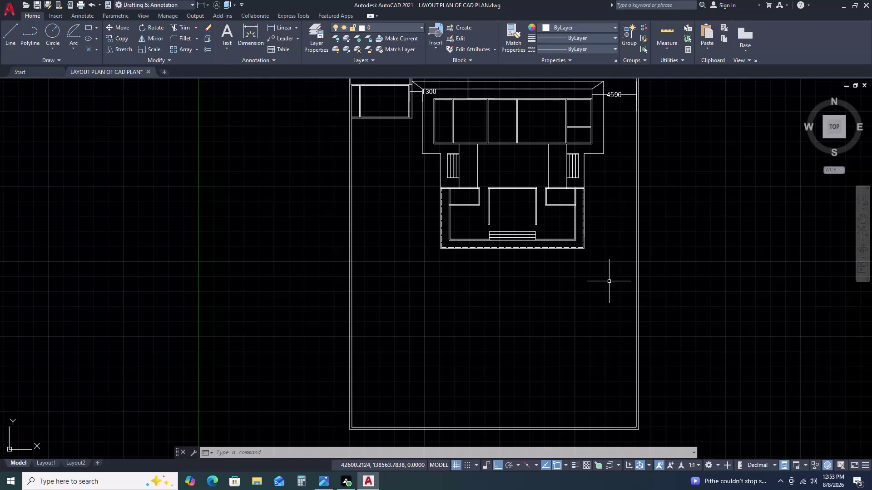
Pan to the front steps, then cancel a first selection of the step and wall lines.
scroll(up, 3)
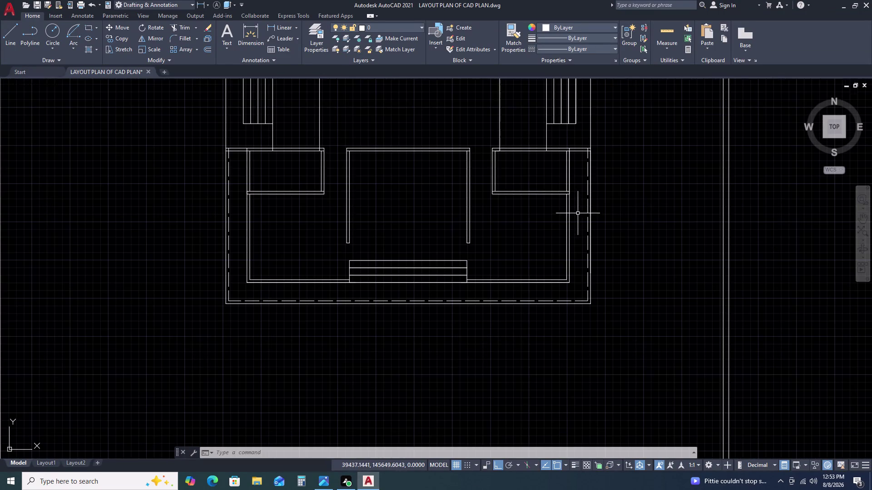
scroll(down, 3)
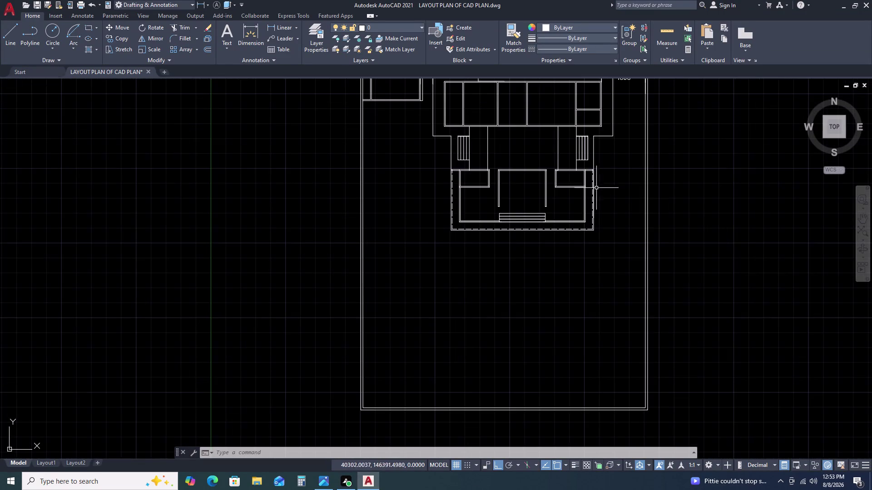
middle_click(621, 198)
middle_drag(622, 199, 596, 249)
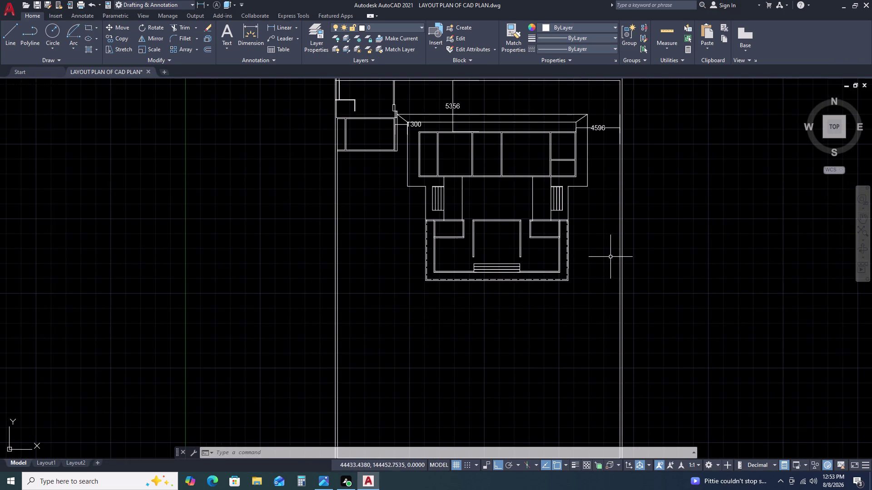
scroll(up, 3)
scroll(down, 3)
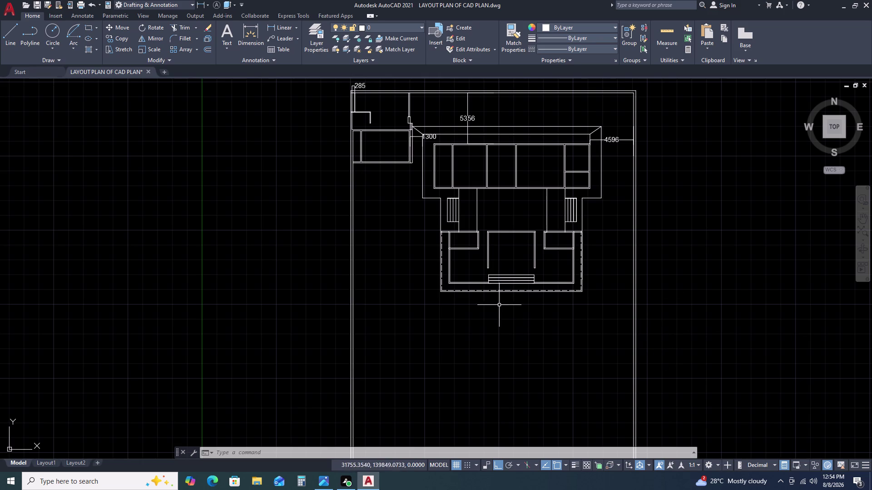
scroll(up, 3)
middle_drag(560, 243, 505, 254)
scroll(up, 3)
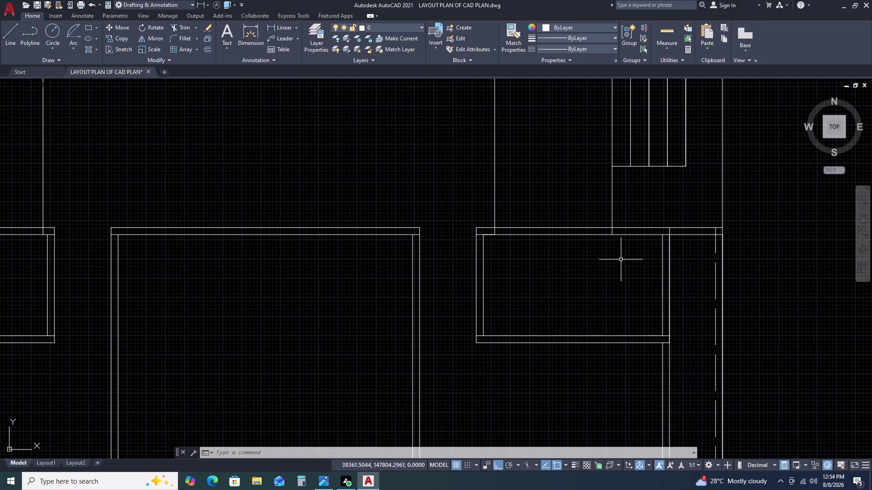
scroll(down, 3)
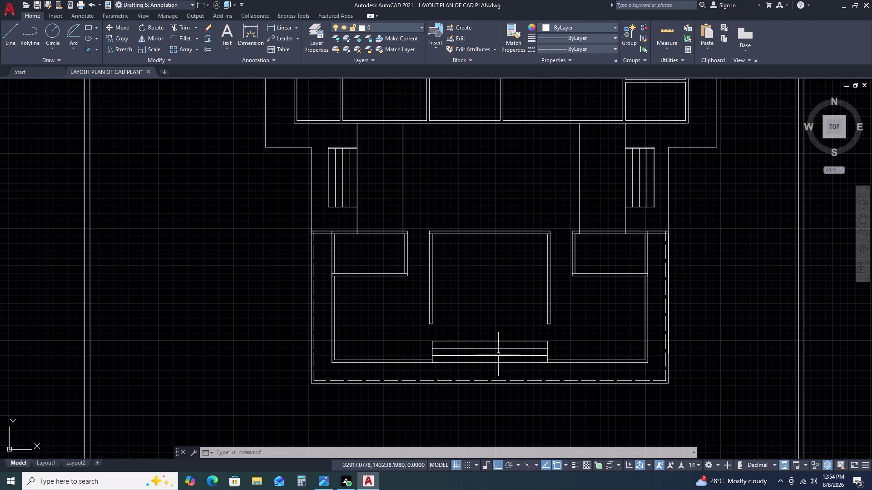
scroll(up, 3)
click(519, 323)
click(504, 368)
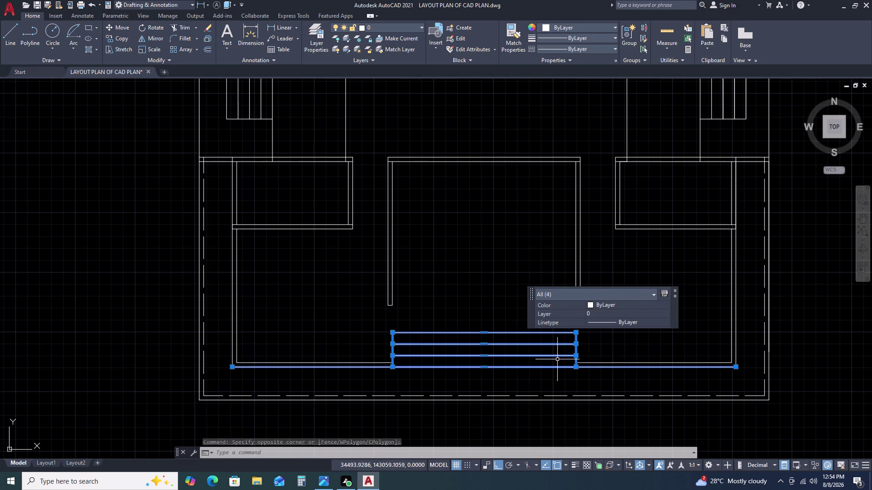
key(Escape)
Copy the two lower step outlines 600 units upward from their corner as extra treads.
click(564, 328)
click(540, 354)
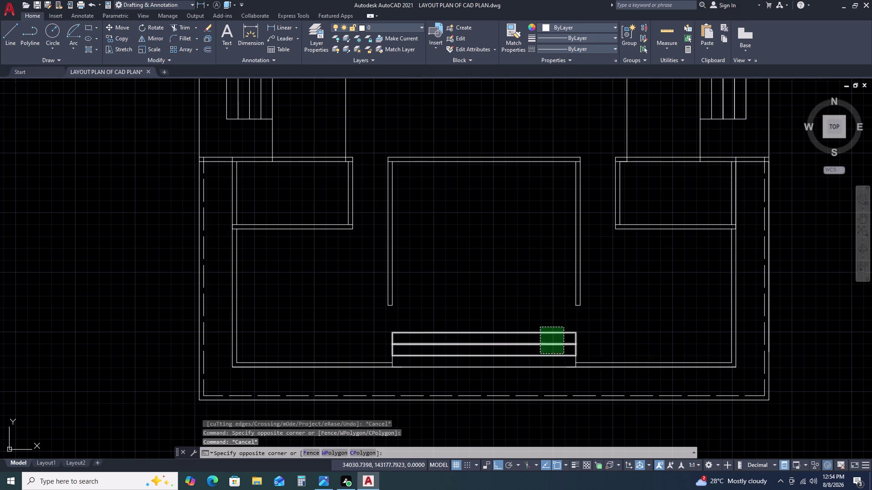
key(c)
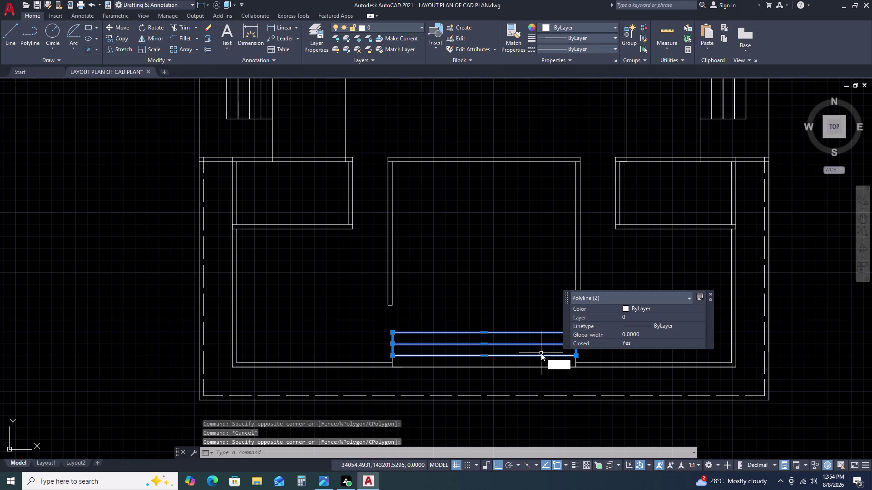
key(o)
key(space)
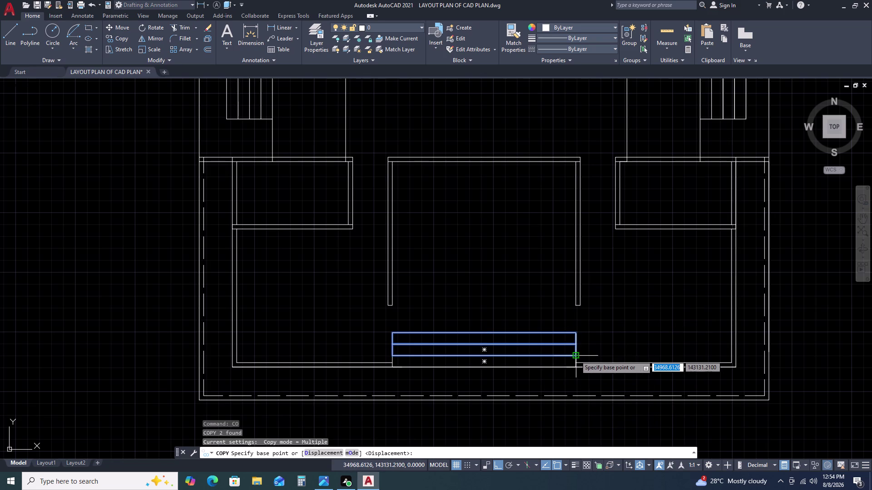
click(575, 356)
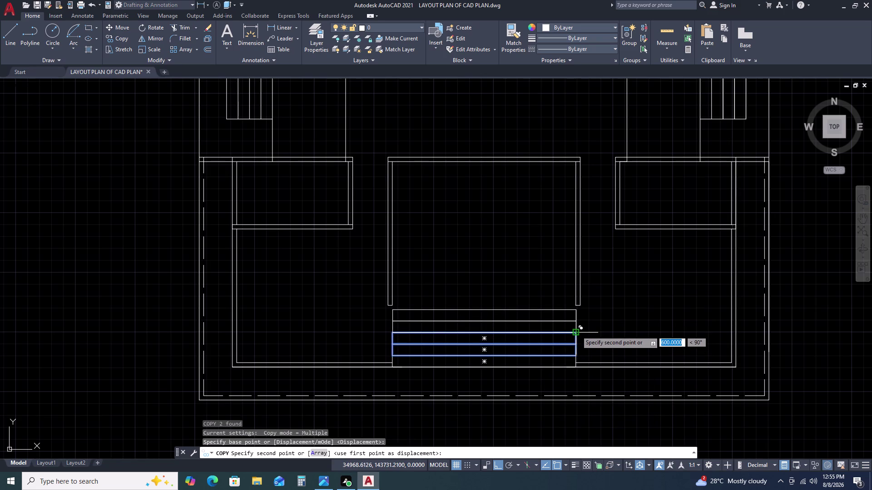
click(576, 331)
key(Escape)
key(Escape)
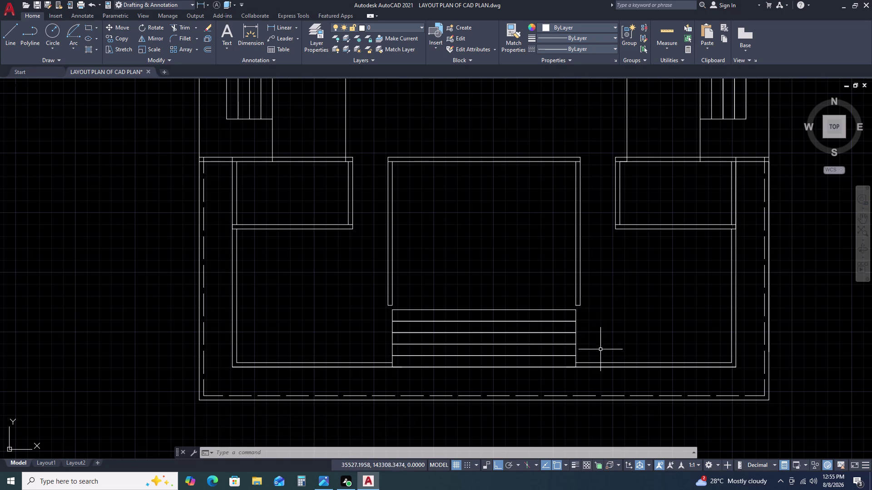
scroll(up, 3)
middle_drag(581, 338, 580, 308)
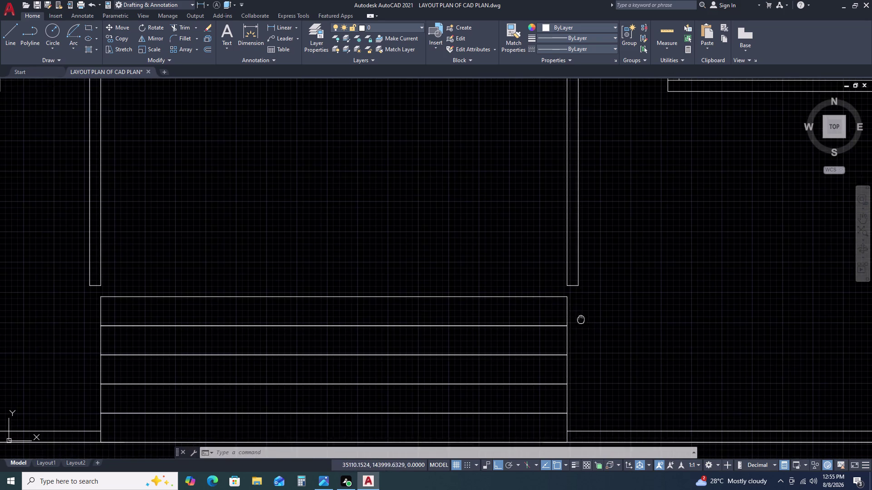
scroll(down, 3)
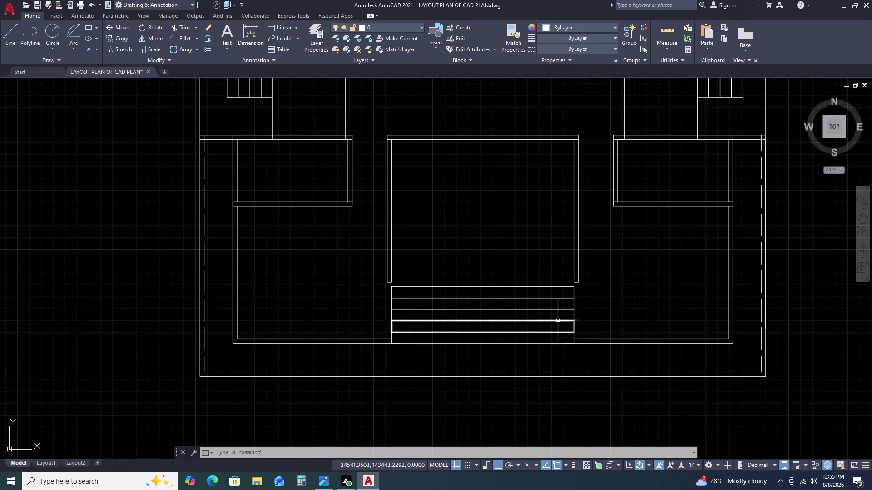
scroll(down, 3)
middle_drag(642, 303, 633, 309)
scroll(down, 3)
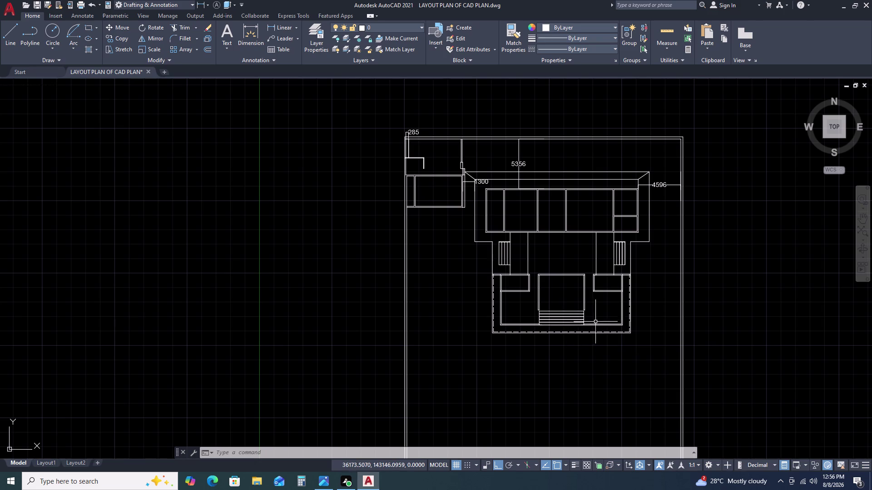
Pan and zoom from the whole plot onto the house.
scroll(down, 3)
middle_drag(626, 329, 595, 322)
middle_drag(593, 321, 587, 316)
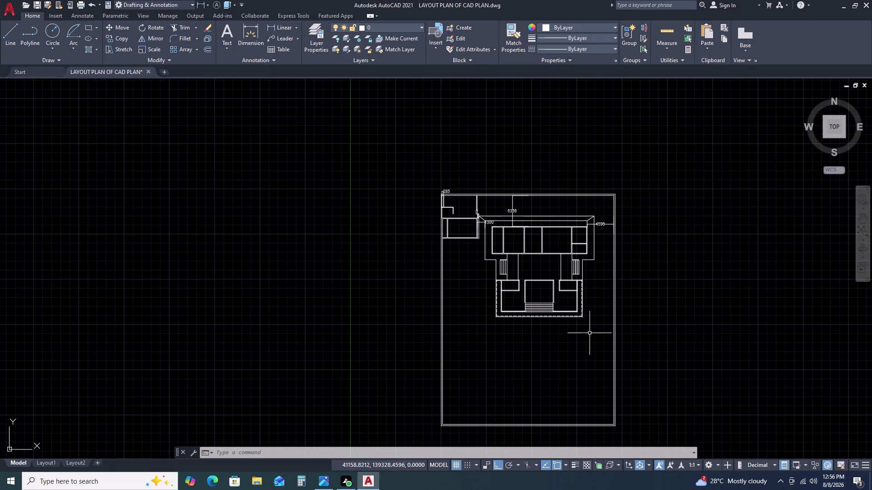
middle_drag(589, 333, 571, 314)
scroll(up, 3)
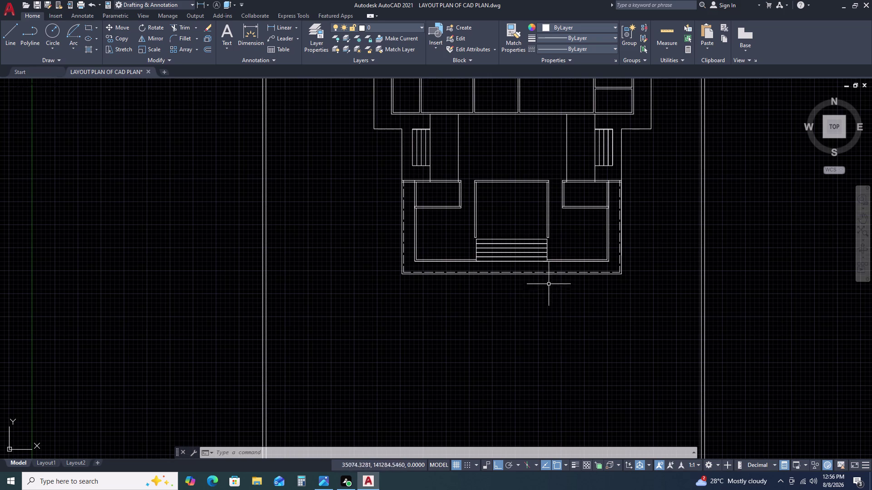
scroll(up, 3)
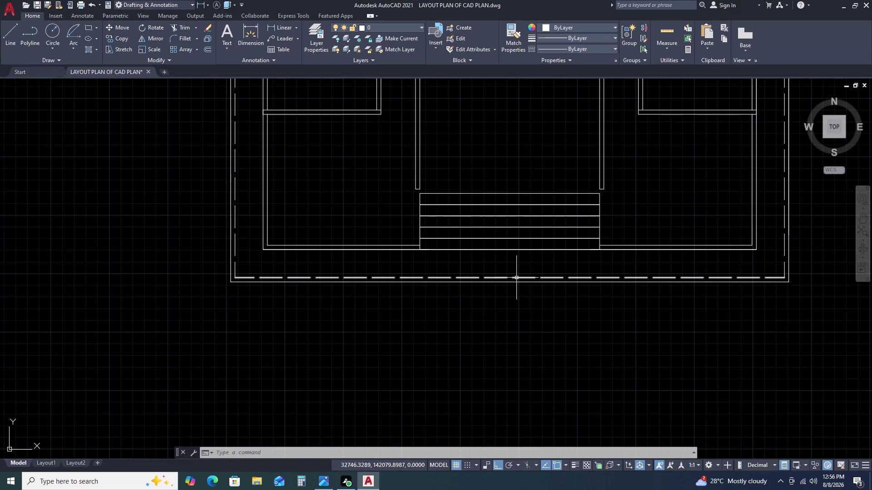
scroll(down, 3)
middle_drag(307, 302, 318, 295)
middle_drag(320, 293, 328, 284)
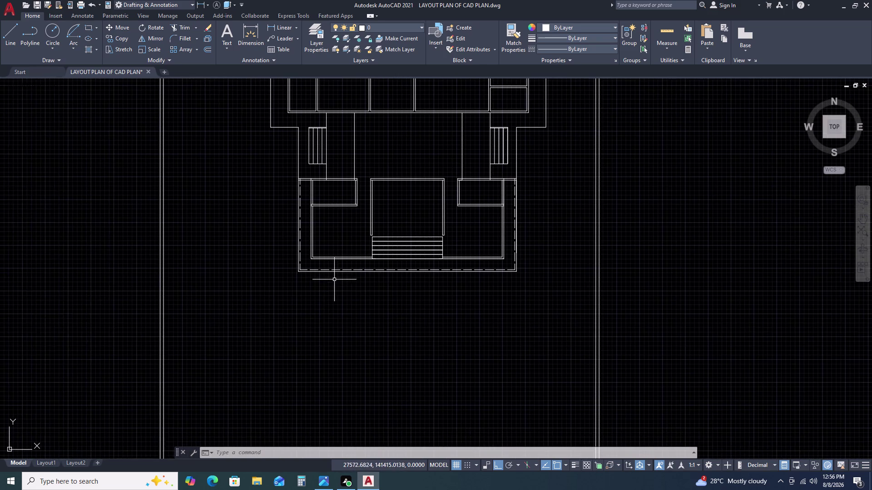
scroll(down, 3)
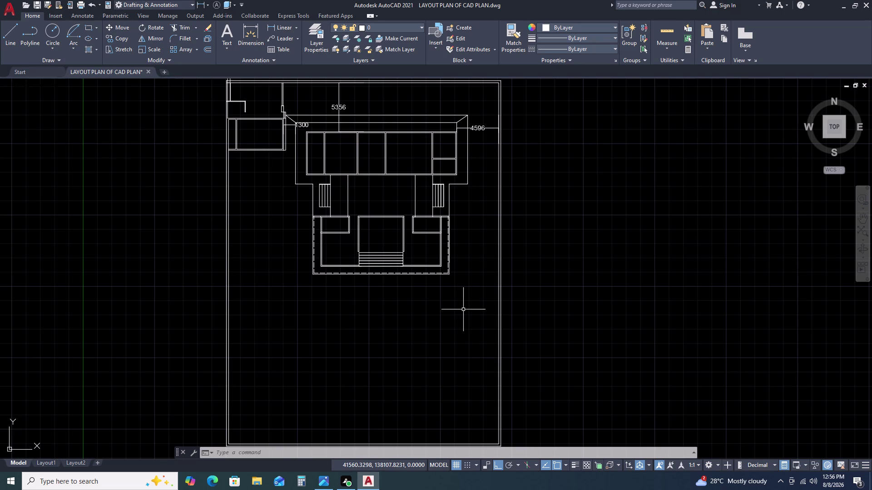
scroll(down, 3)
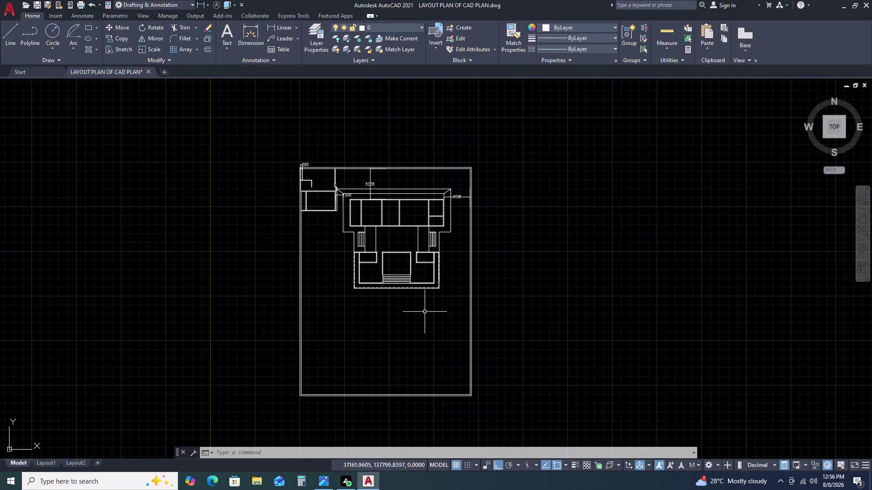
scroll(up, 3)
scroll(up, 3)
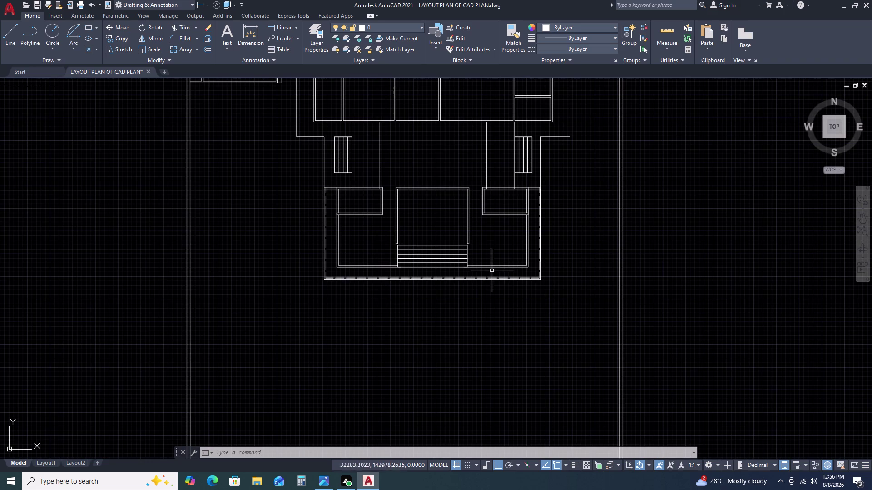
scroll(up, 3)
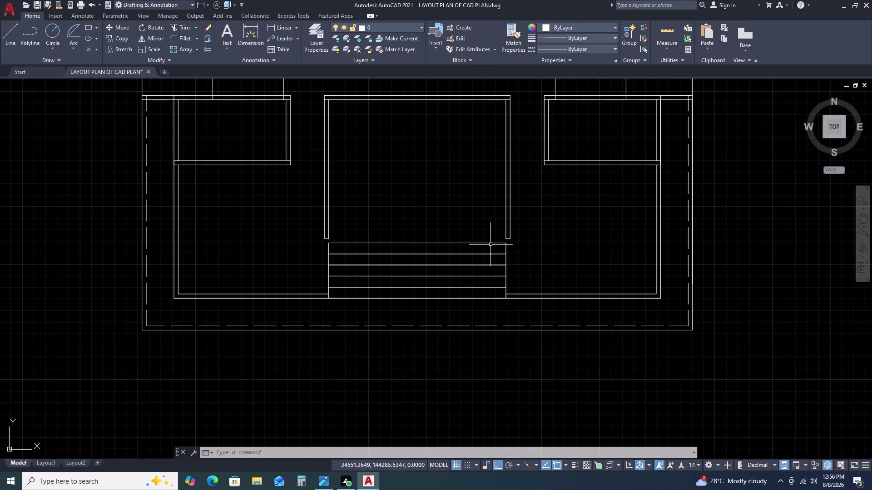
scroll(up, 3)
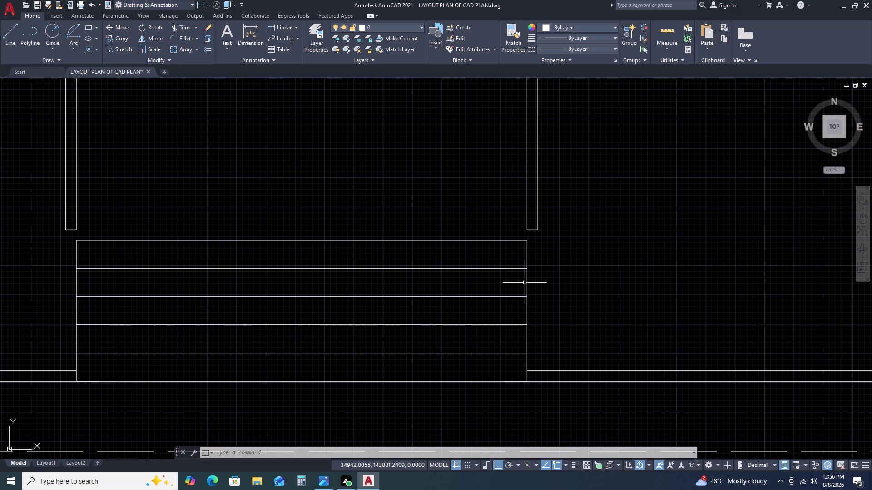
Centre the view on the steps and front wall and start the Line command (L).
scroll(down, 3)
middle_drag(518, 309, 530, 264)
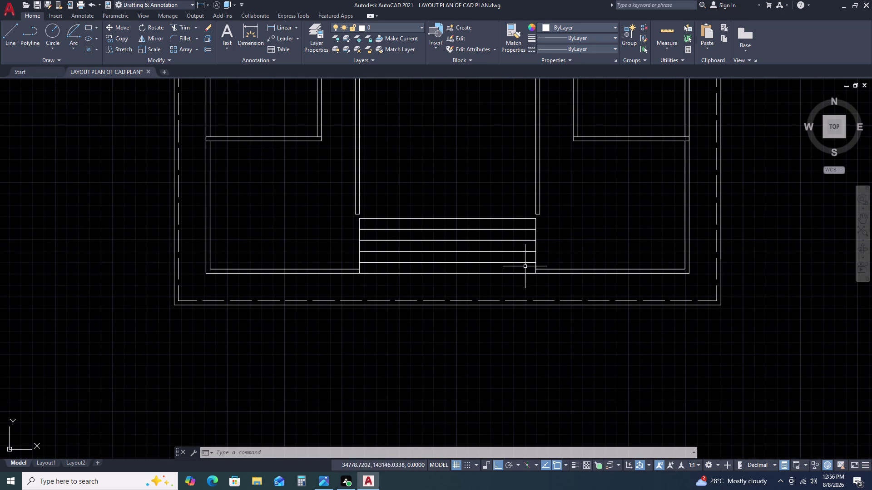
scroll(down, 3)
middle_drag(530, 307, 548, 260)
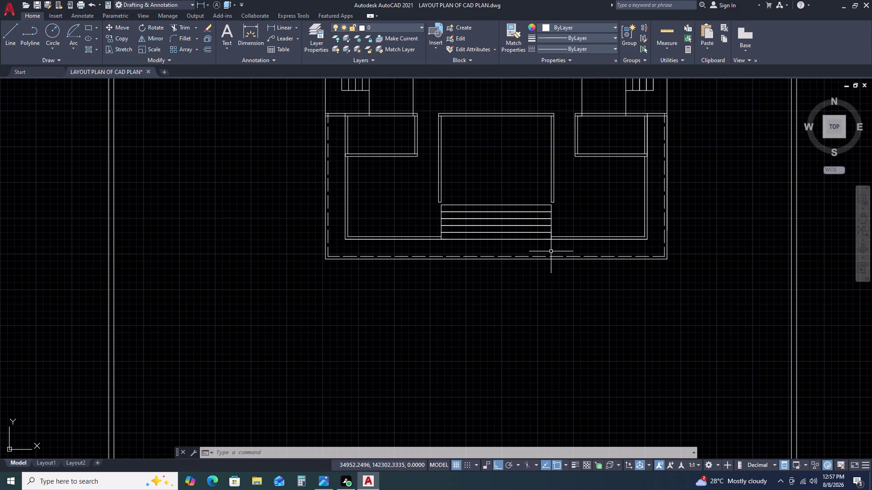
text(L)
key(space)
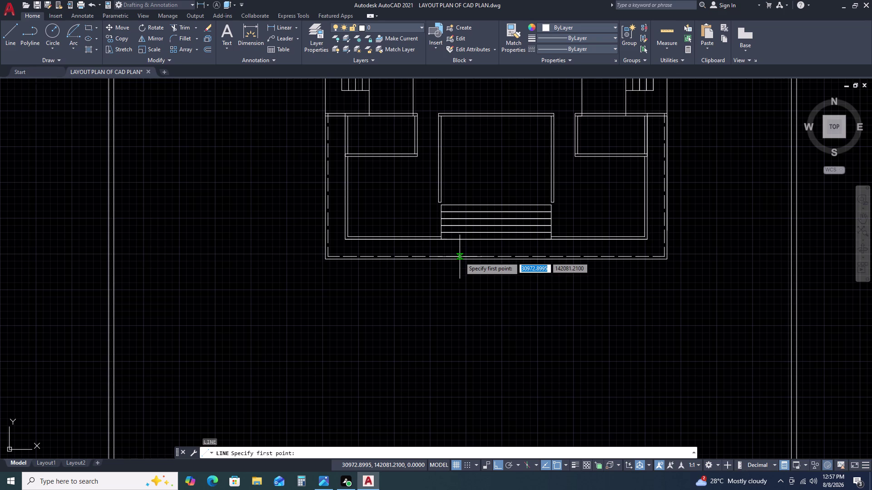
Draw a 3500-unit line straight down from the house's front edge.
click(459, 257)
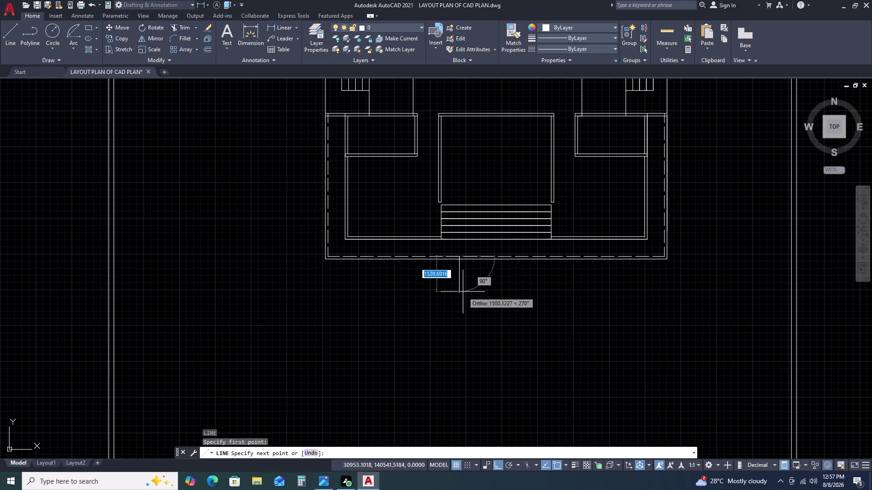
scroll(down, 3)
text(35)
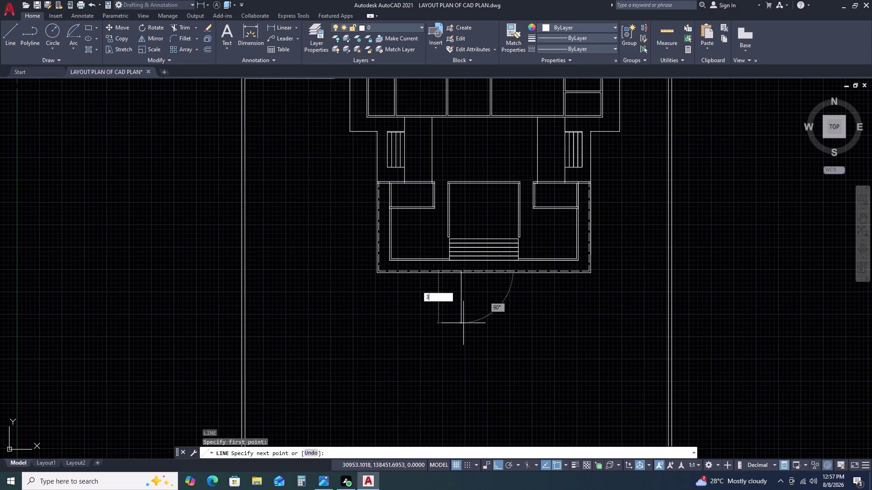
key(0)
key(0)
key(space)
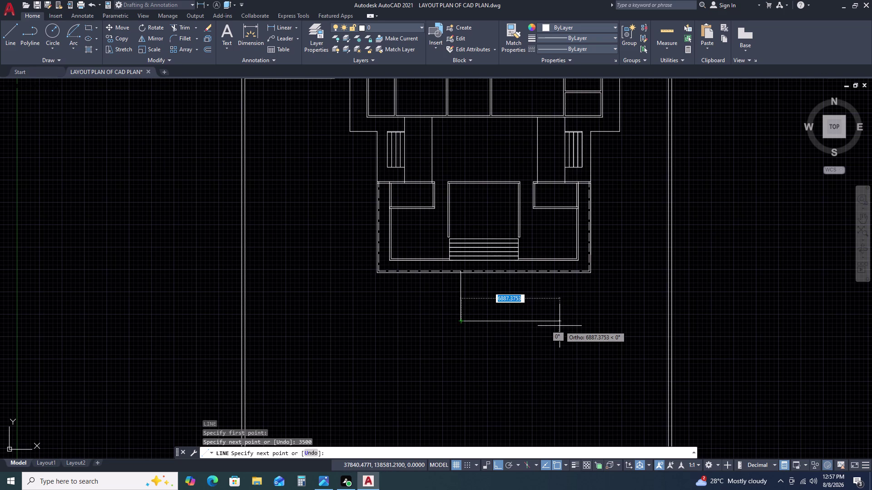
key(Escape)
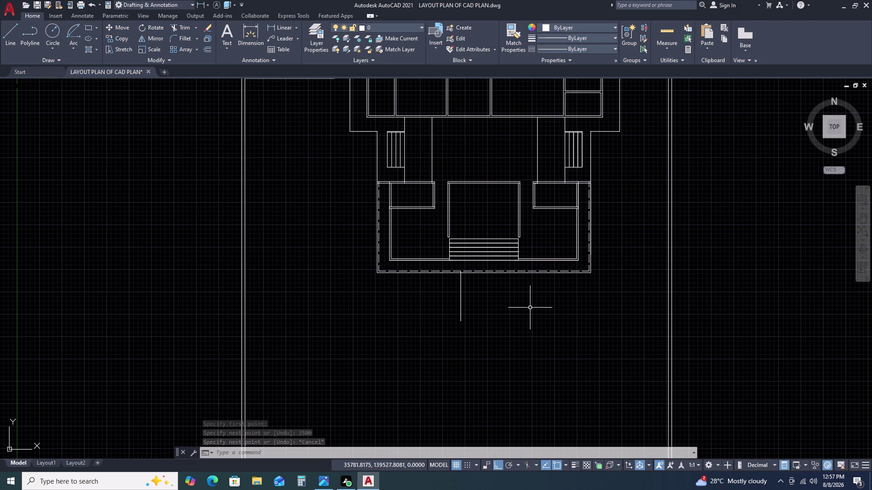
Draw a 5260 by 4470 rectangle below the house using the Dimensions option.
text(REC)
key(space)
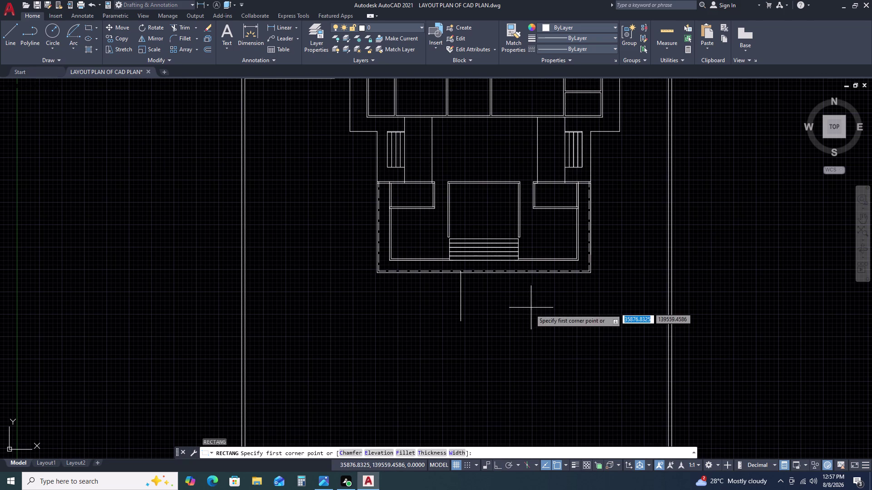
click(511, 304)
key(d)
key(space)
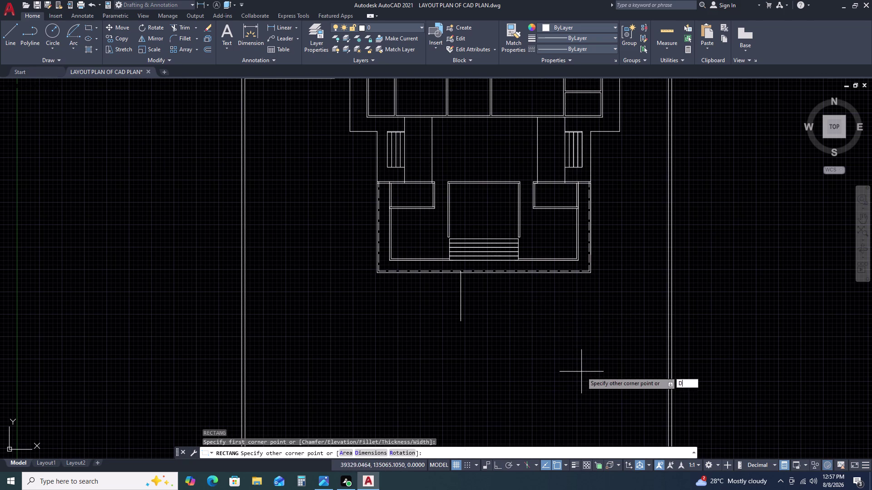
key(5)
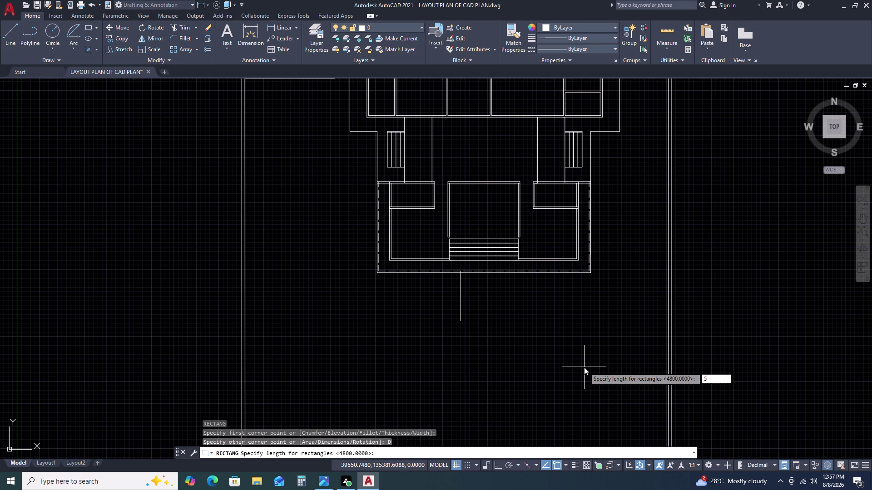
key(2)
key(6)
key(0)
key(space)
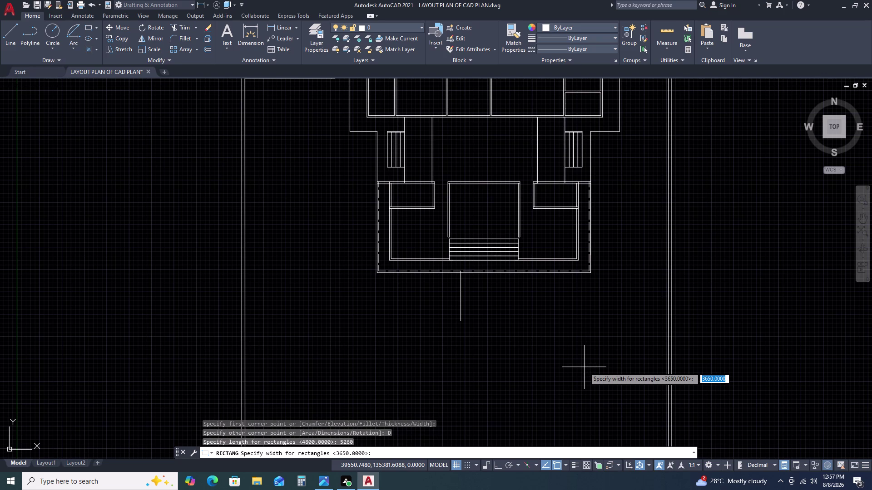
key(4)
key(4)
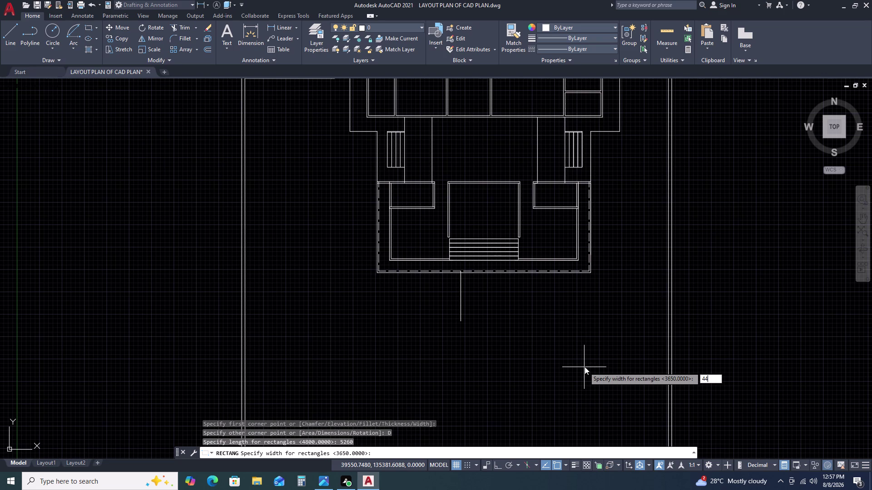
text(70)
key(space)
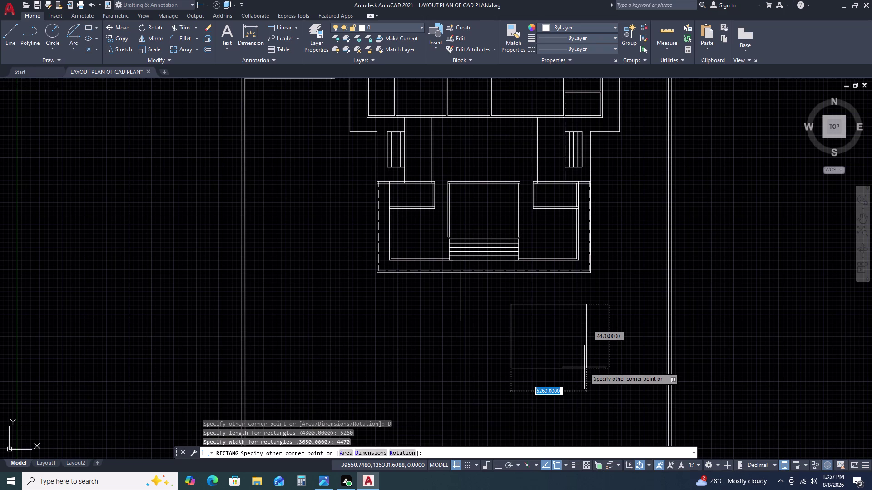
click(584, 367)
Move the new rectangle up against the house front.
click(594, 325)
click(563, 308)
text(M)
key(space)
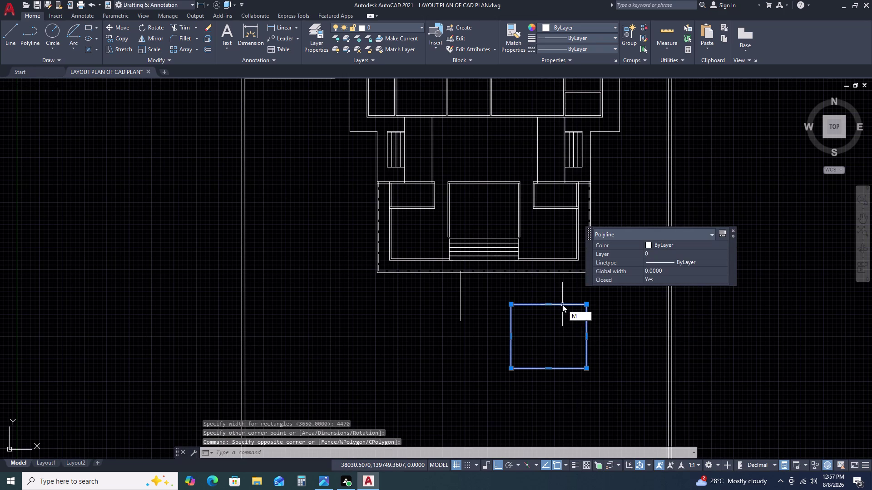
click(511, 368)
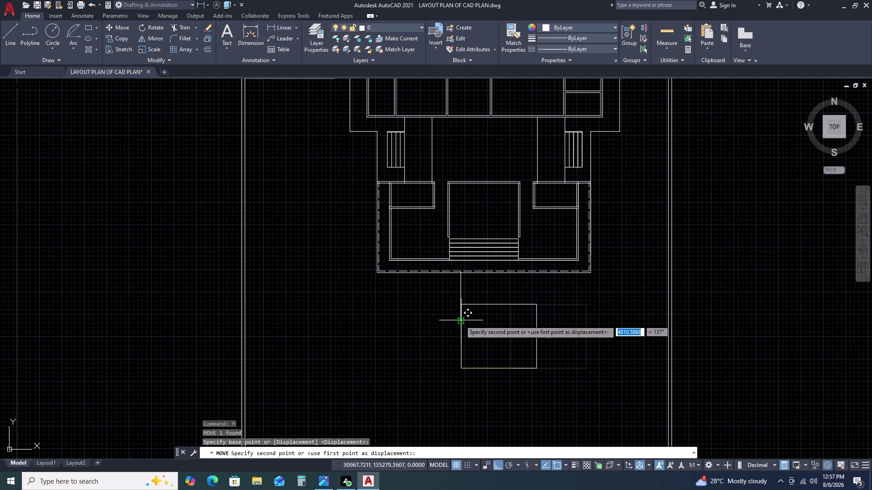
click(459, 321)
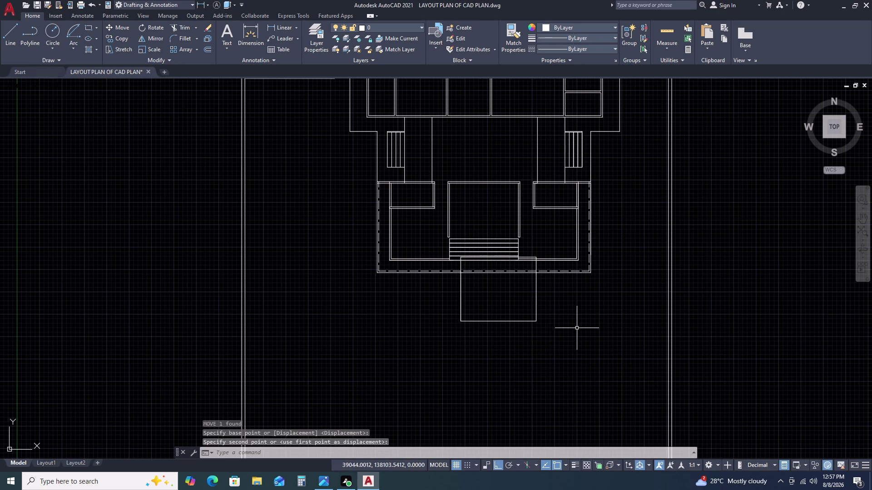
Zoom in on the entrance and clear stray selections around the front rectangle.
middle_drag(577, 329, 622, 328)
scroll(up, 3)
click(594, 309)
click(518, 306)
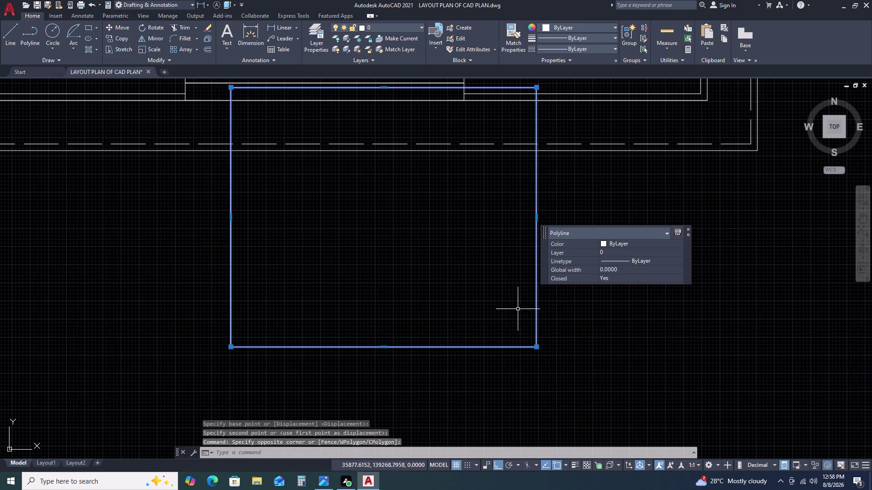
scroll(down, 3)
key(Escape)
scroll(up, 3)
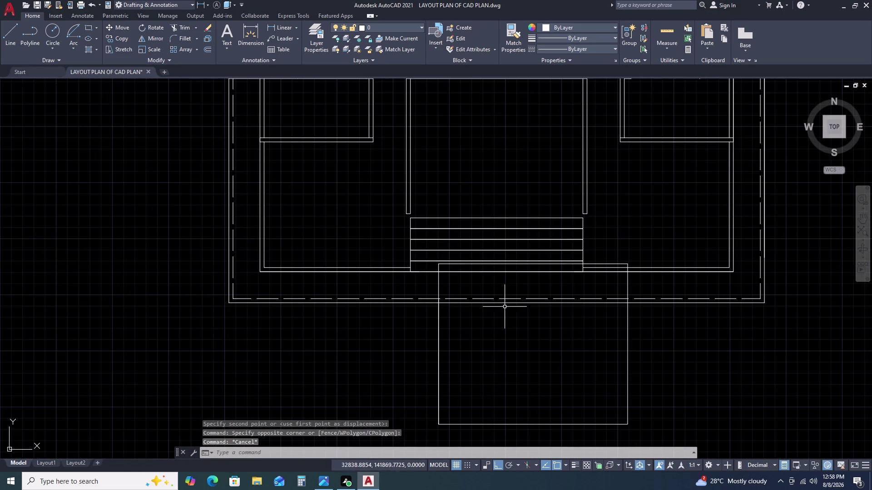
click(440, 346)
key(Escape)
key(Escape)
click(439, 355)
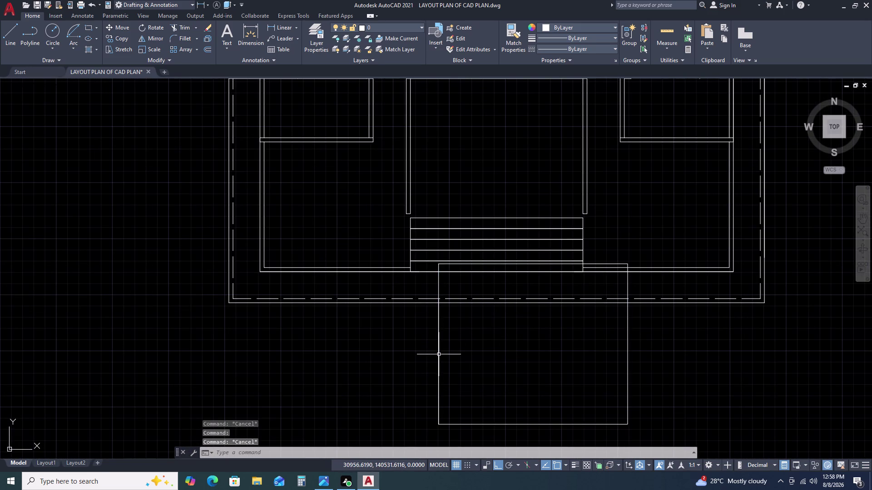
key(Escape)
Select the vertical path line, then clear that selection.
click(435, 321)
drag(435, 321, 437, 325)
click(458, 391)
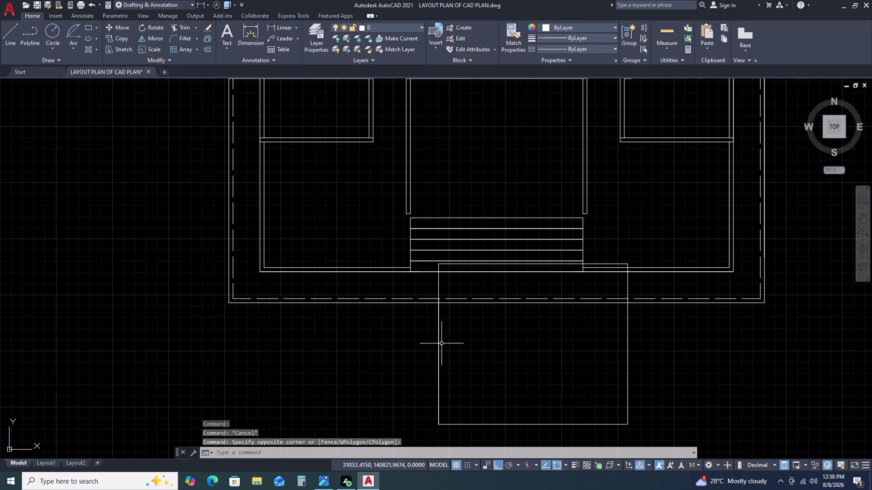
click(425, 288)
click(463, 426)
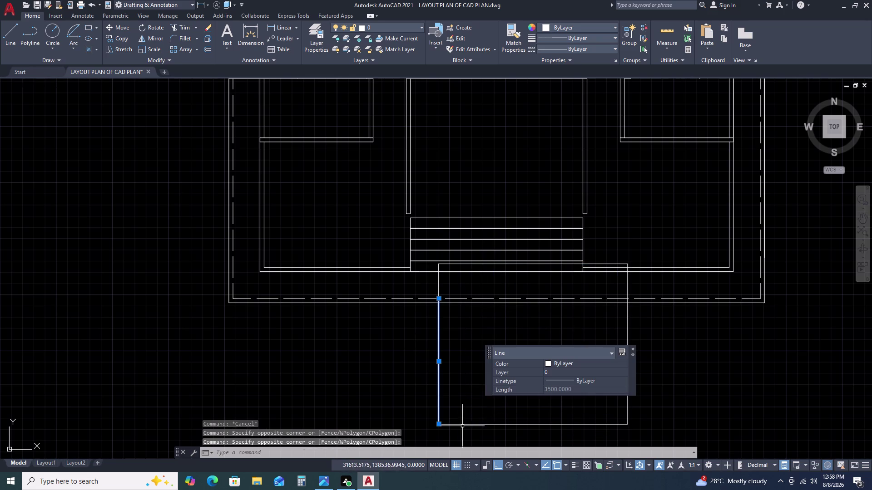
key(Escape)
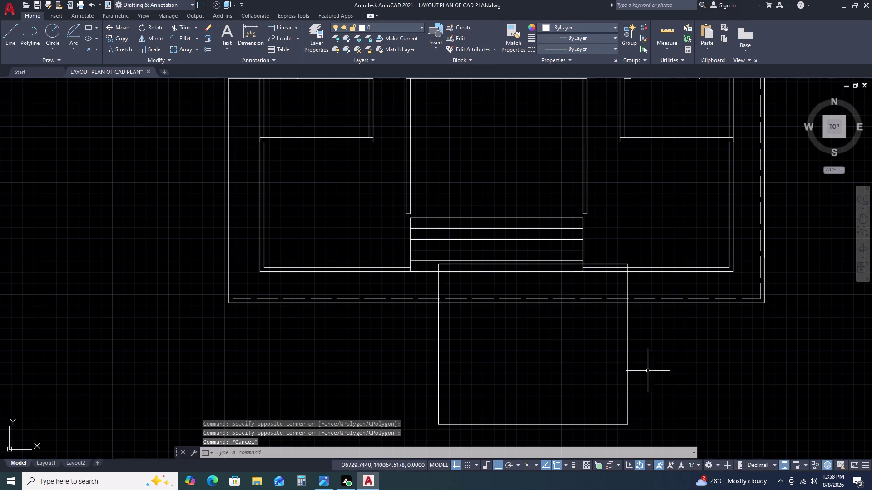
Select the front rectangle and launch Move on it.
click(579, 375)
click(633, 356)
click(633, 353)
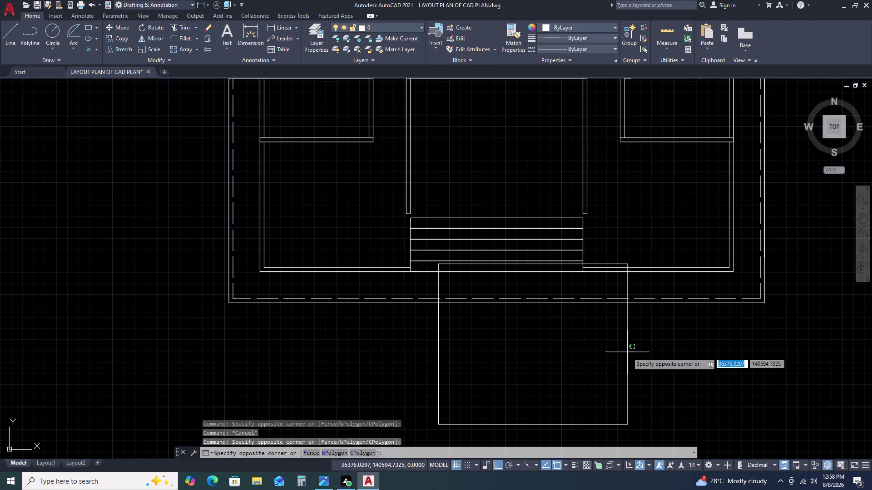
click(596, 359)
key(m)
key(space)
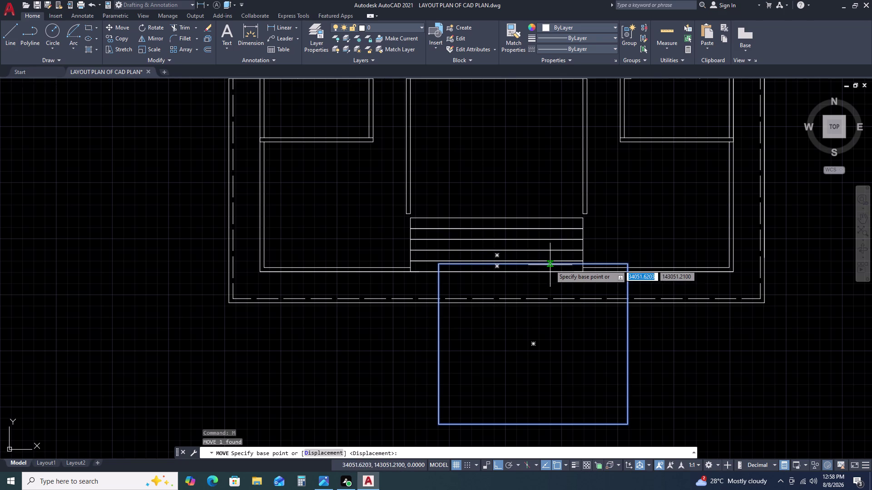
Move the rectangle from its top-edge midpoint to the steps' midpoint.
click(533, 263)
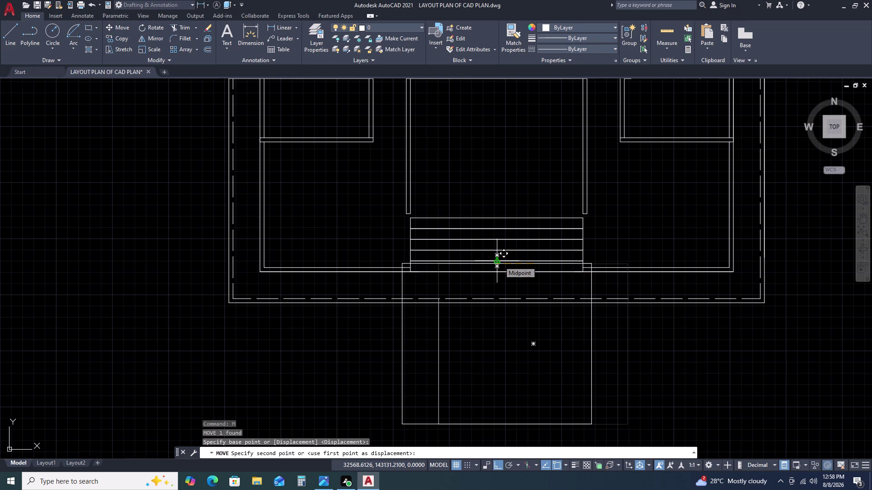
click(499, 261)
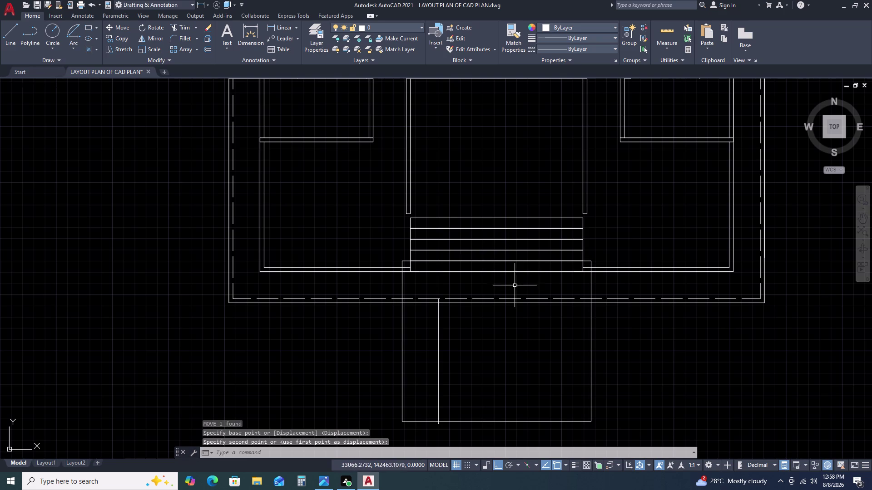
click(591, 285)
middle_drag(615, 352, 608, 300)
middle_drag(607, 284, 608, 264)
Move the rectangle again from the path line's end to a slightly lower point.
key(m)
key(space)
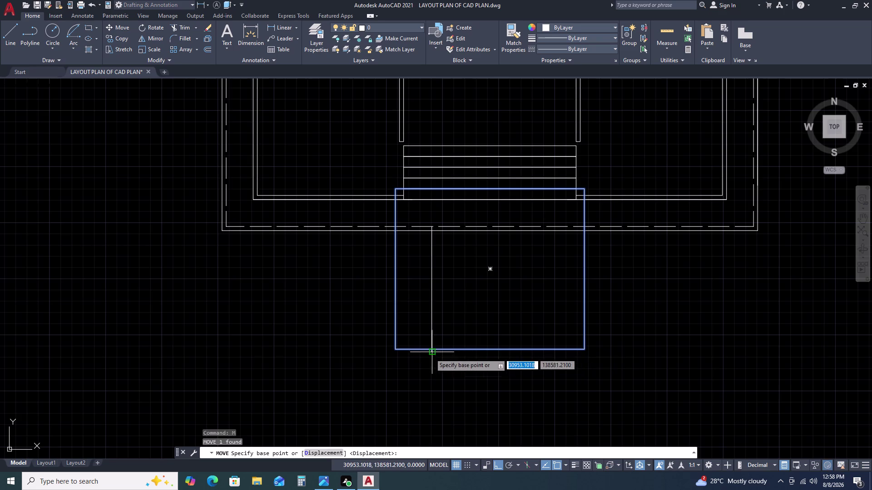
scroll(up, 3)
click(428, 336)
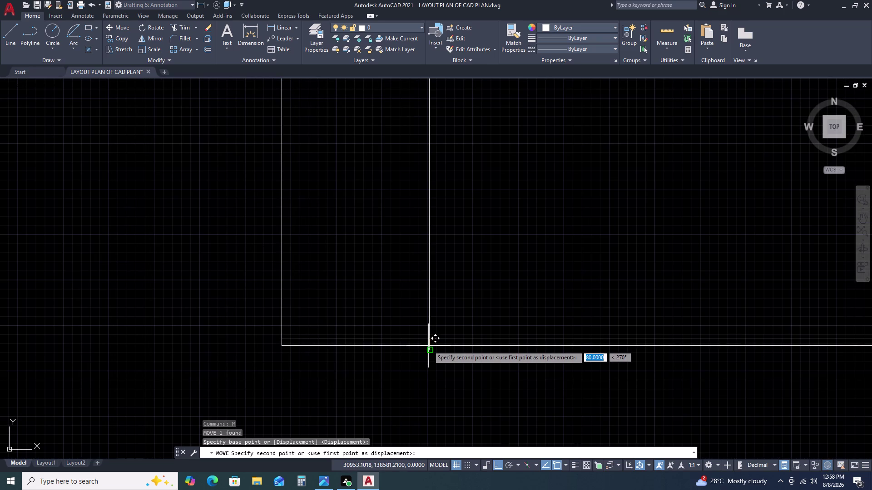
click(429, 350)
scroll(down, 3)
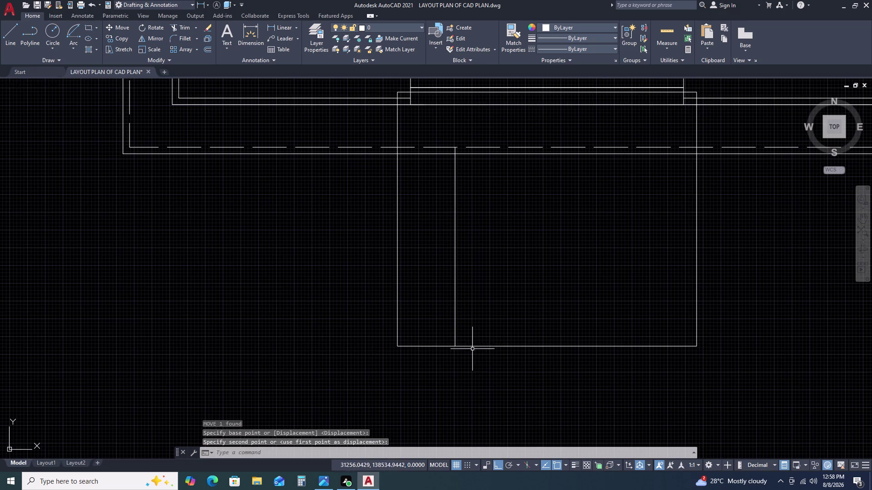
middle_drag(635, 287, 583, 398)
middle_click(578, 411)
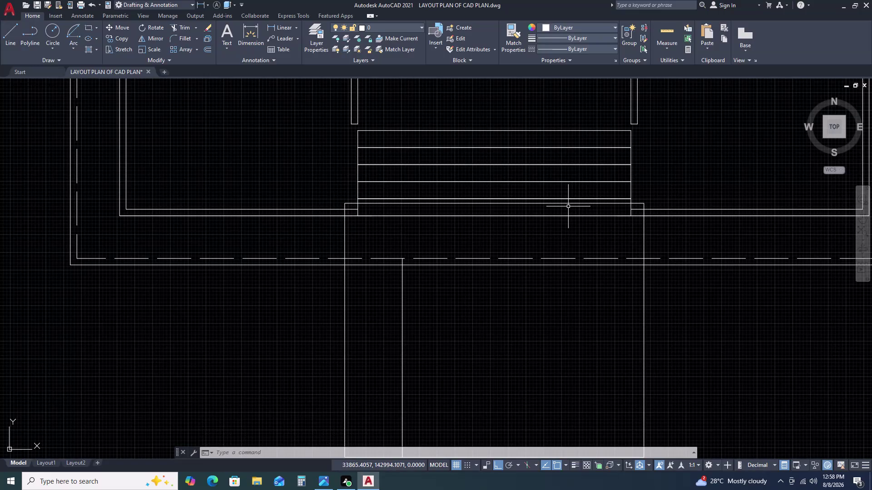
Window-select the five step outlines and move them down over the front rectangle's top edge.
click(336, 129)
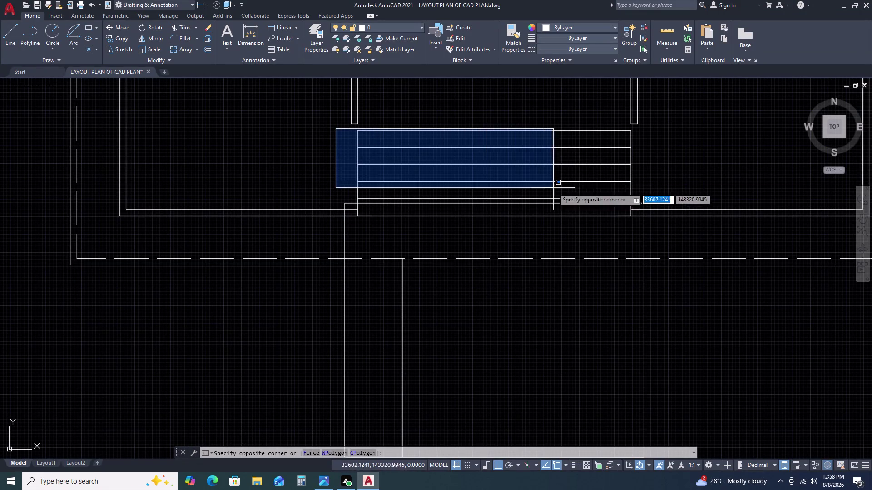
click(657, 227)
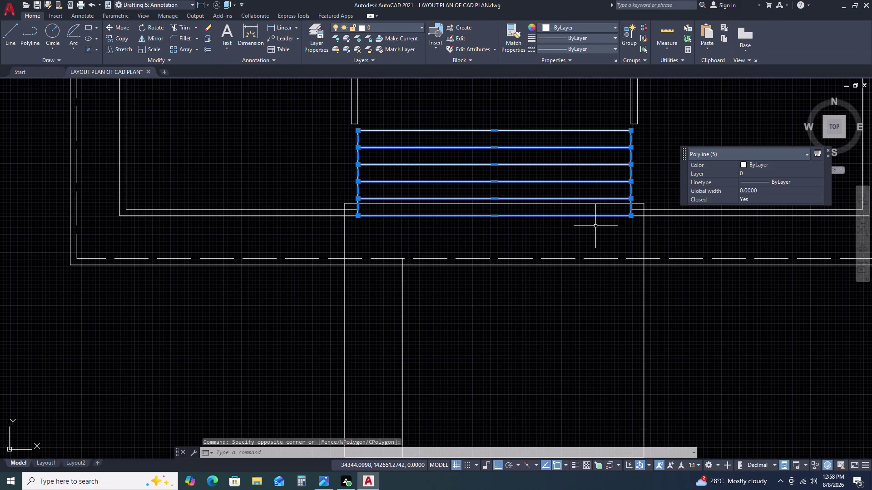
text(M)
key(space)
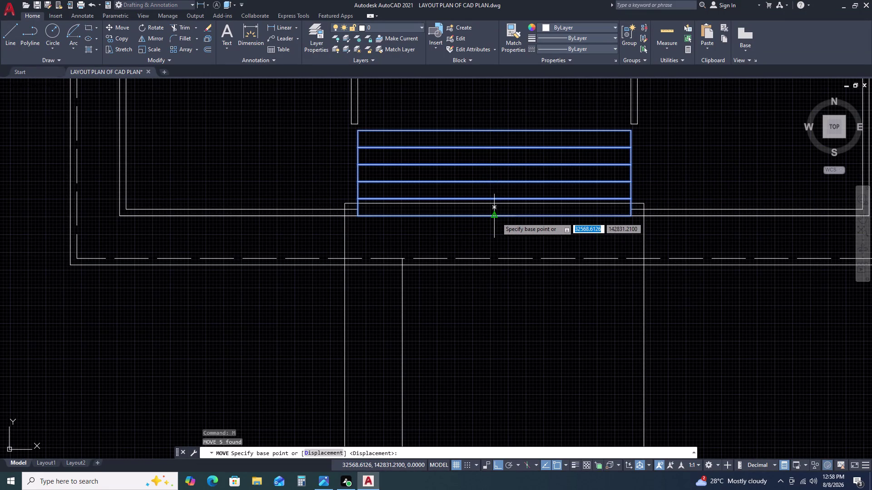
click(496, 218)
click(496, 258)
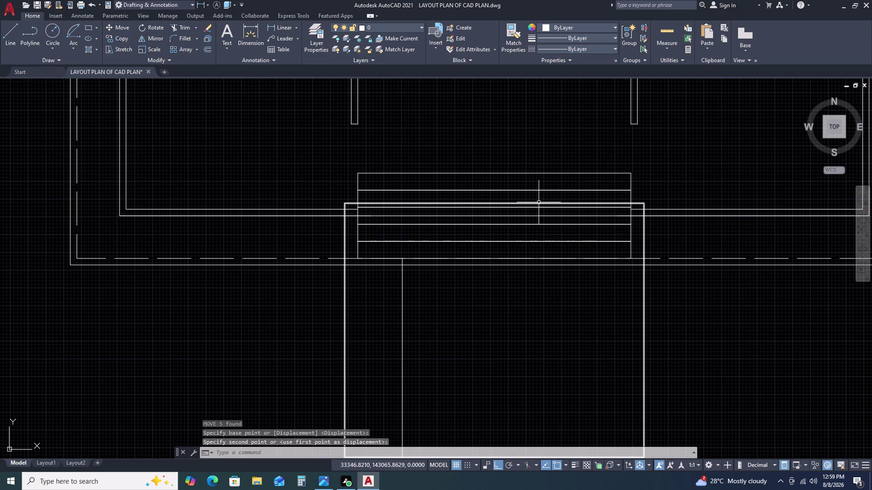
click(538, 202)
scroll(down, 3)
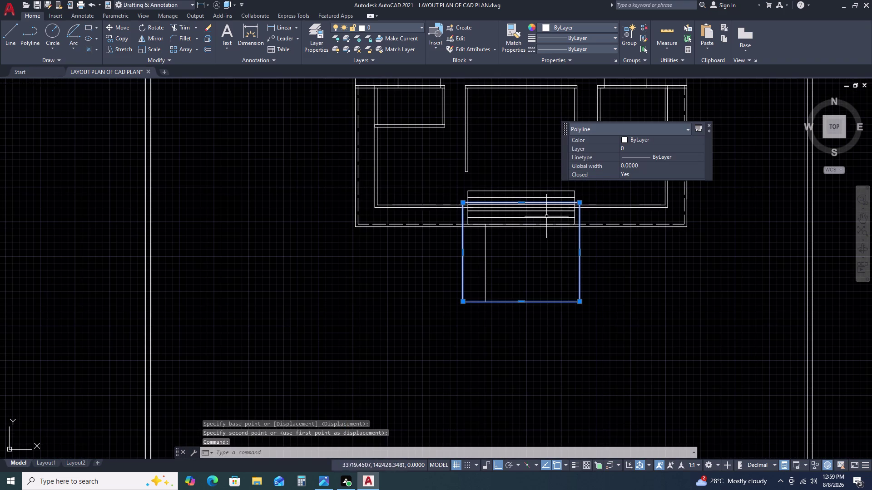
key(Escape)
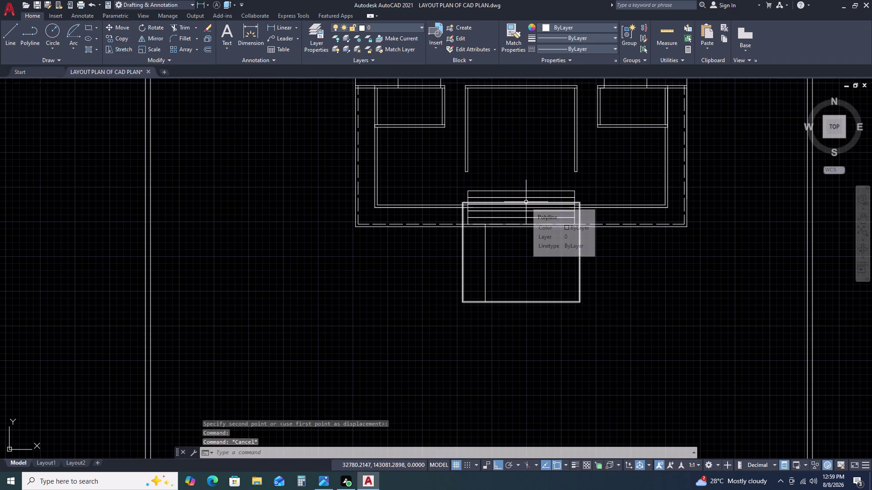
scroll(up, 3)
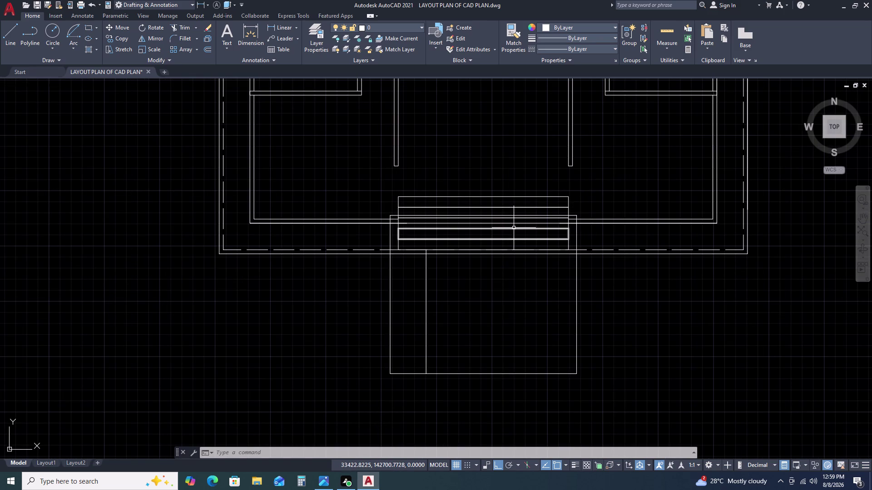
Start TRIM and cut the wall lines crossing and beside the front steps.
text(TR)
key(space)
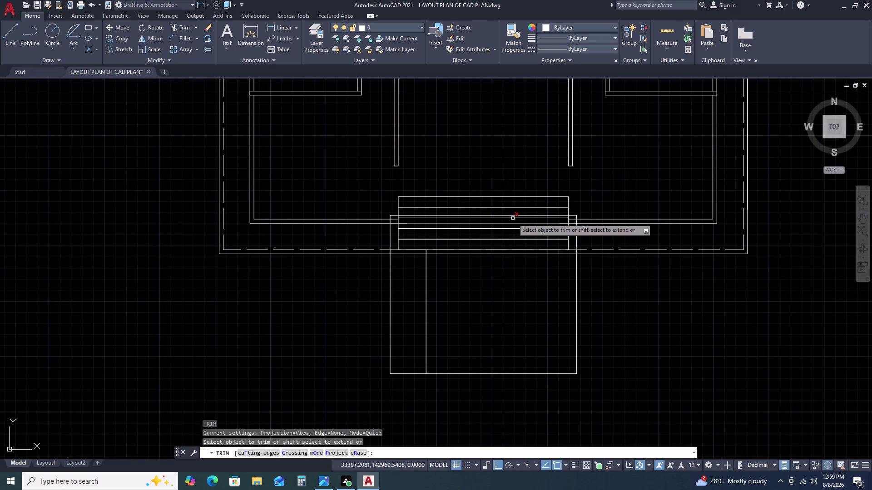
scroll(up, 3)
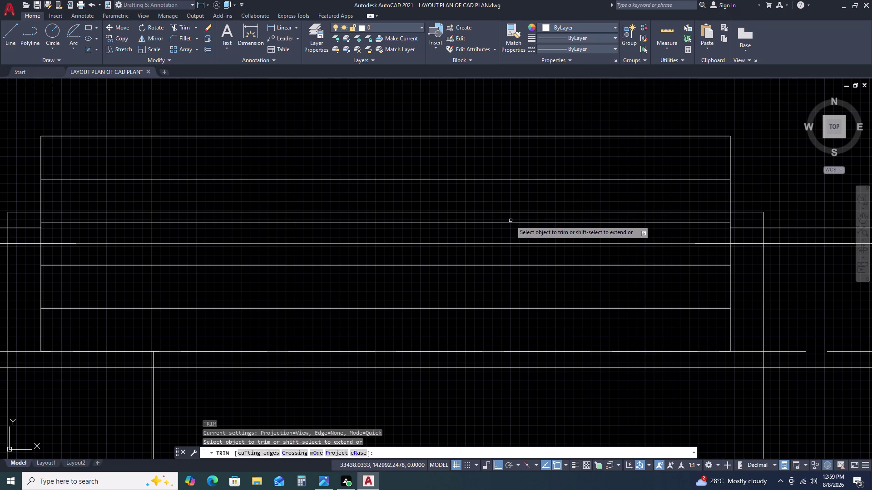
click(510, 222)
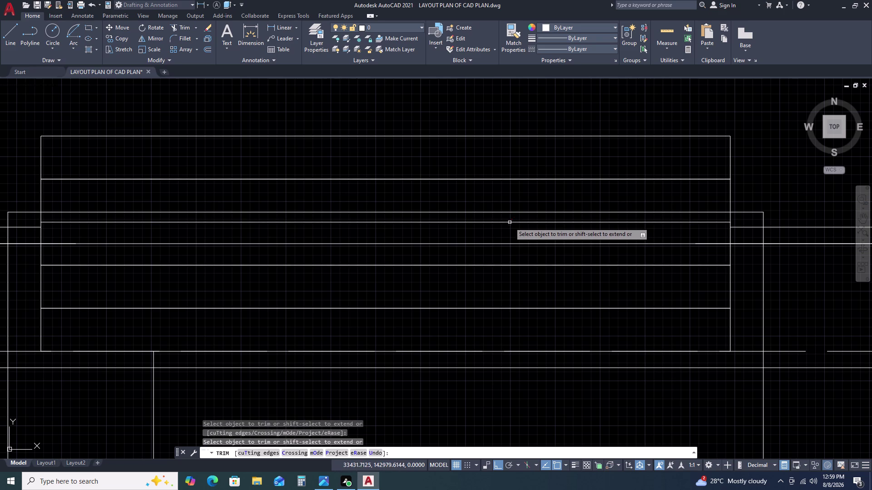
click(510, 222)
scroll(down, 3)
scroll(up, 3)
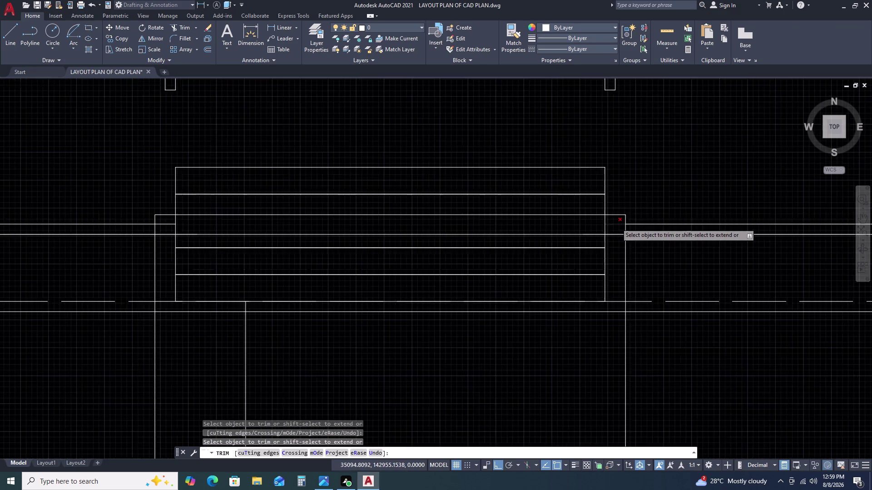
scroll(up, 3)
click(626, 200)
click(611, 215)
click(630, 212)
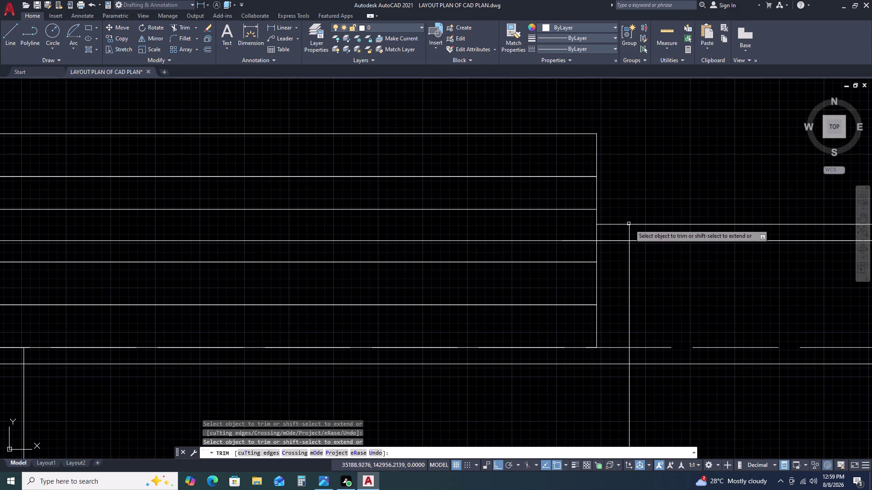
Fence-trim the right wall lines and the wall piece at the steps' right edge.
click(637, 230)
click(621, 230)
click(653, 270)
click(627, 292)
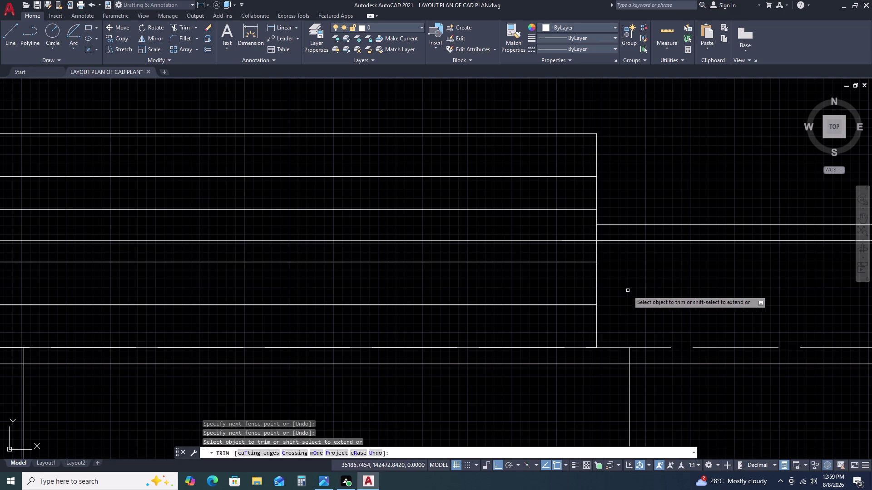
scroll(down, 3)
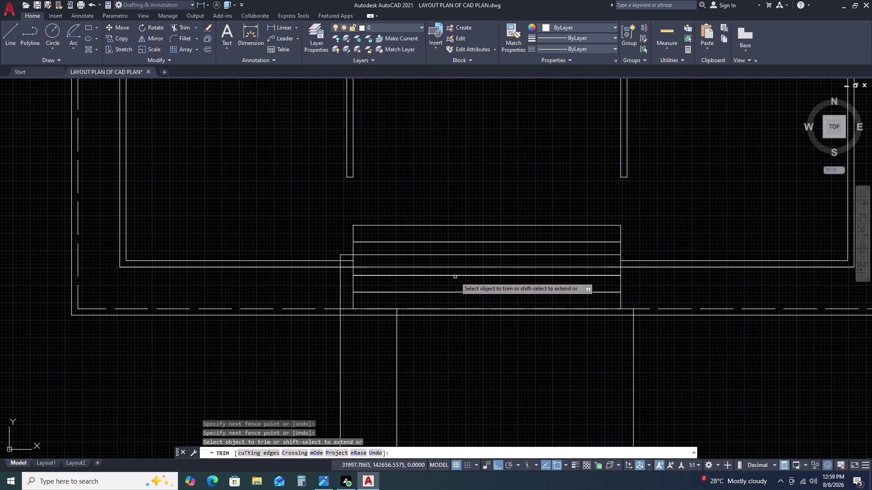
click(460, 267)
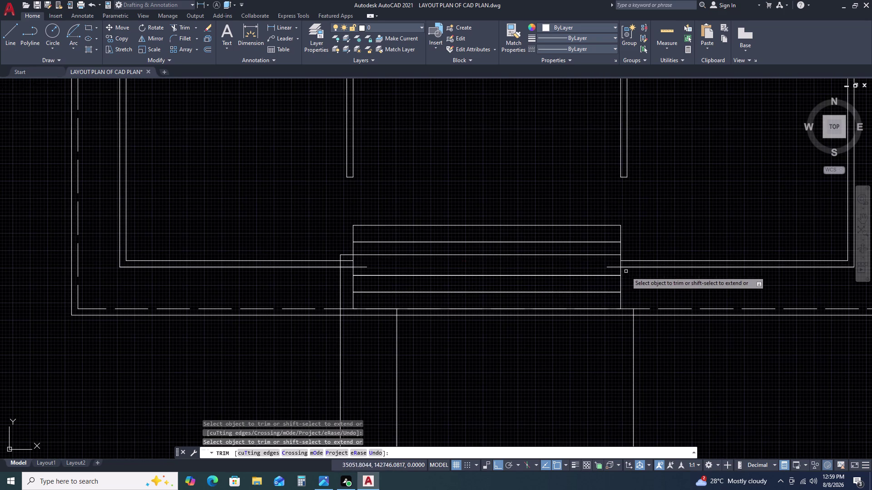
Undo the last six trims.
key(ctrl+z)
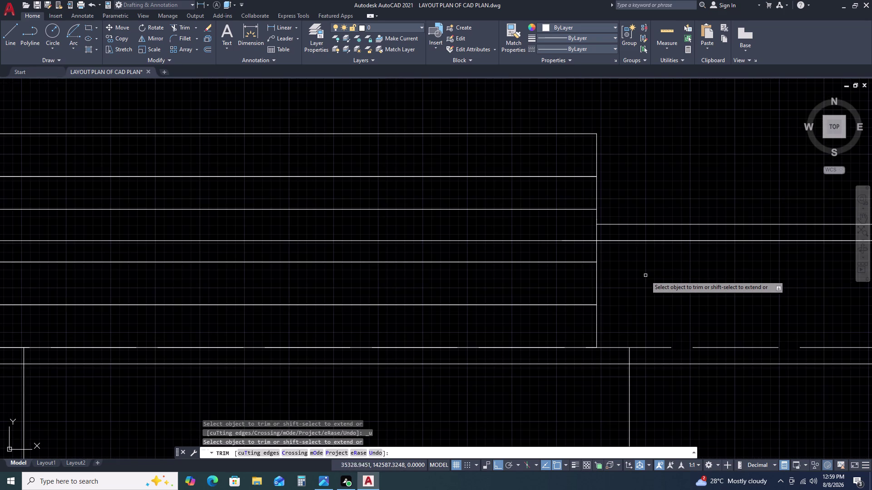
key(ctrl+z)
key(ctrl+z)
key(ctrl+z)
key(ctrl+z)
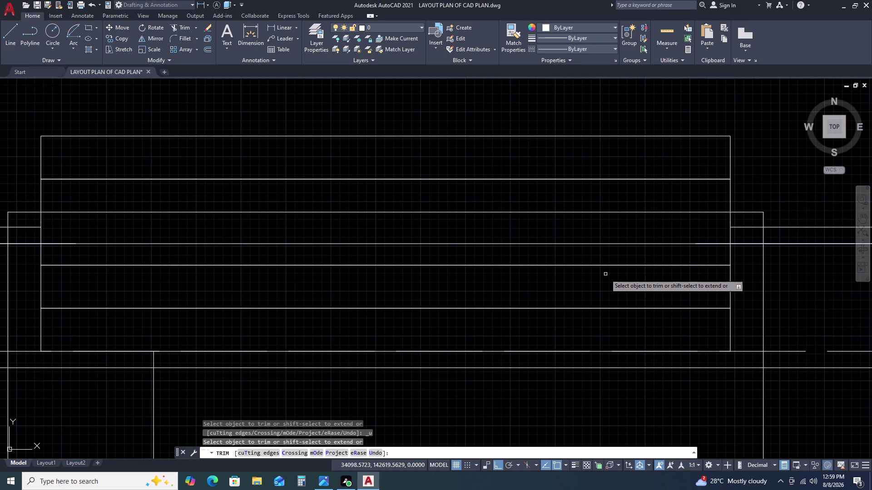
key(ctrl+z)
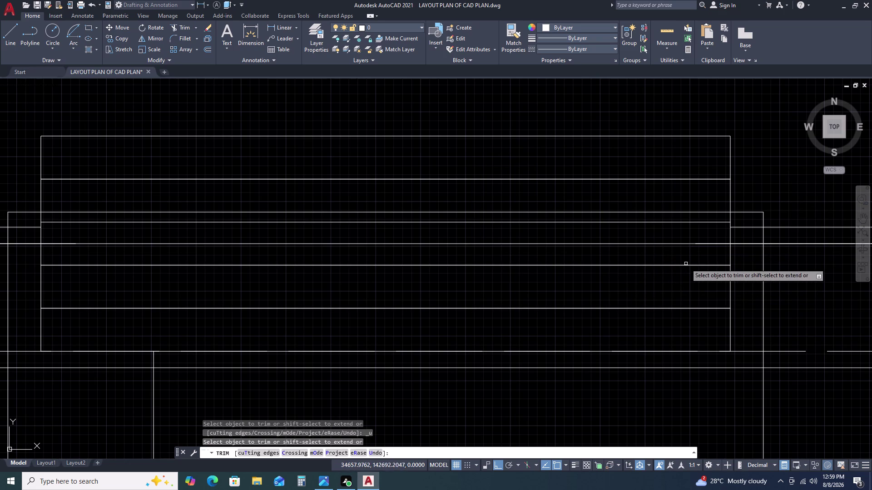
Trim the wall line inside the steps and fence-trim the right wall lines.
click(694, 213)
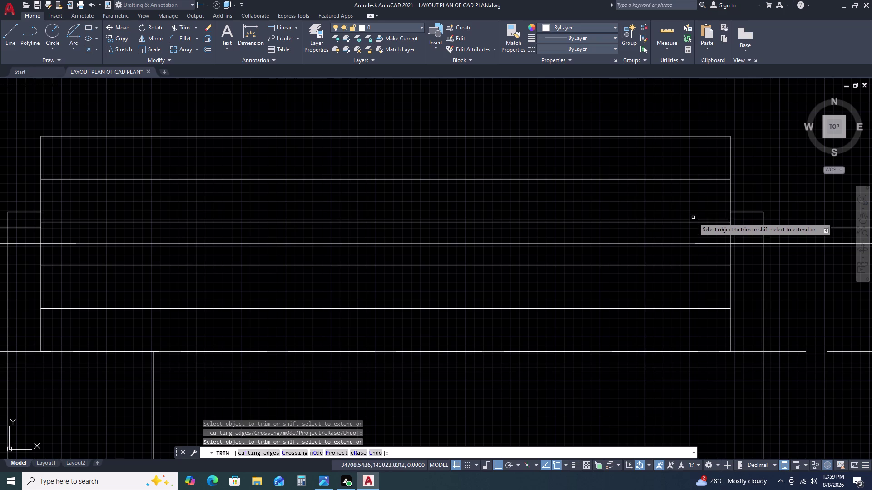
click(703, 245)
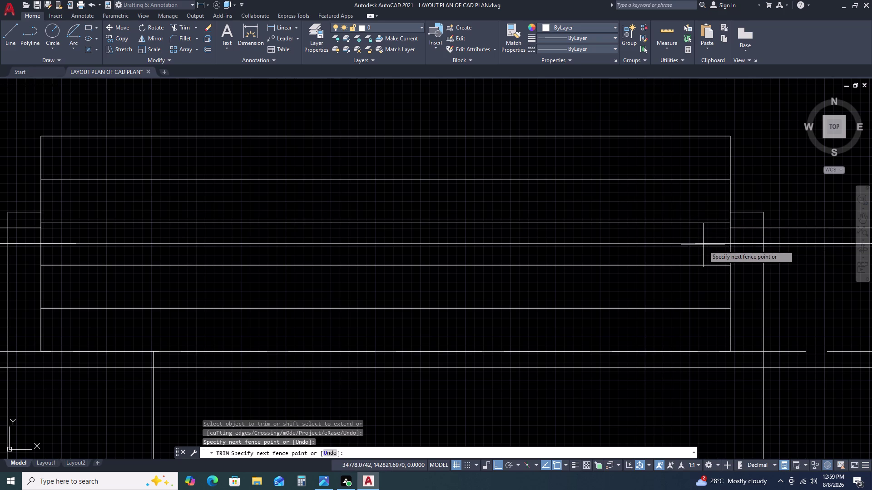
click(676, 242)
click(704, 244)
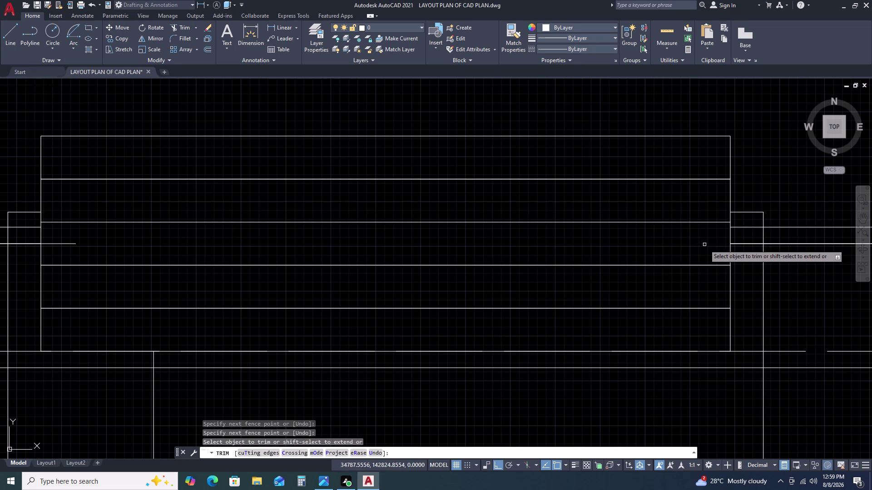
scroll(down, 3)
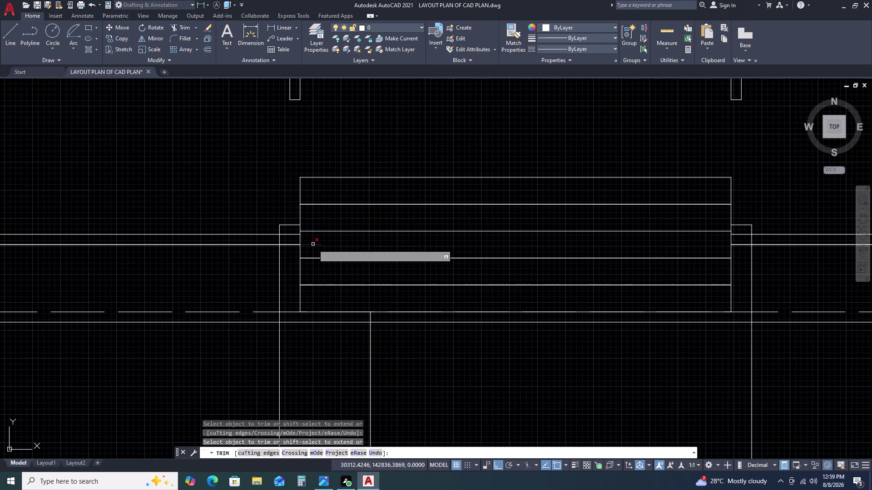
Trim the wall lines and leftover pieces on the steps' left side.
click(313, 244)
drag(292, 235, 292, 239)
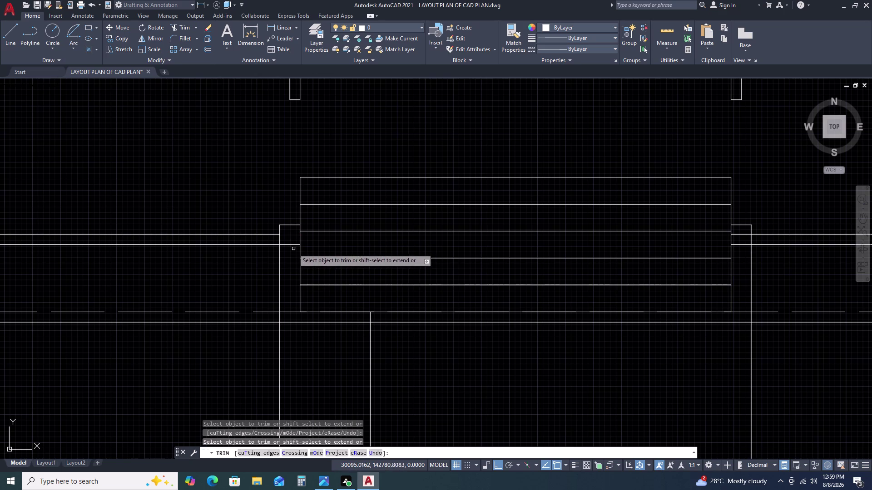
click(294, 248)
click(294, 241)
click(296, 222)
click(292, 243)
click(286, 256)
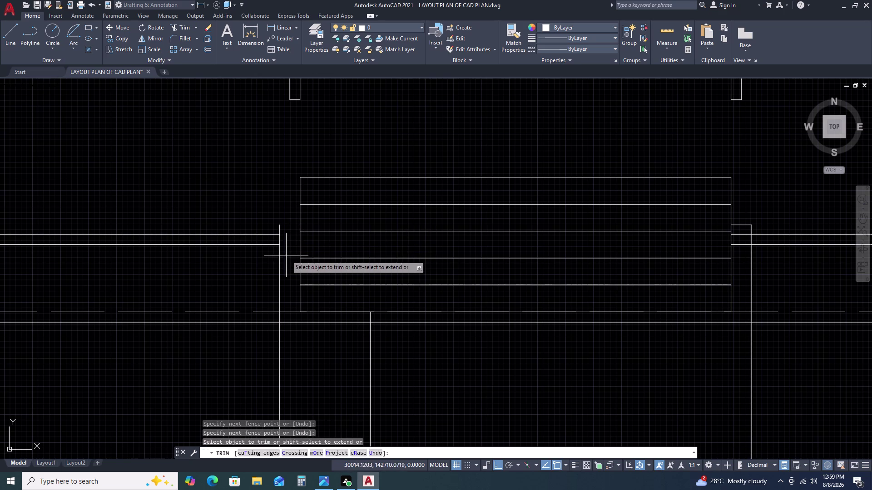
click(275, 274)
click(278, 228)
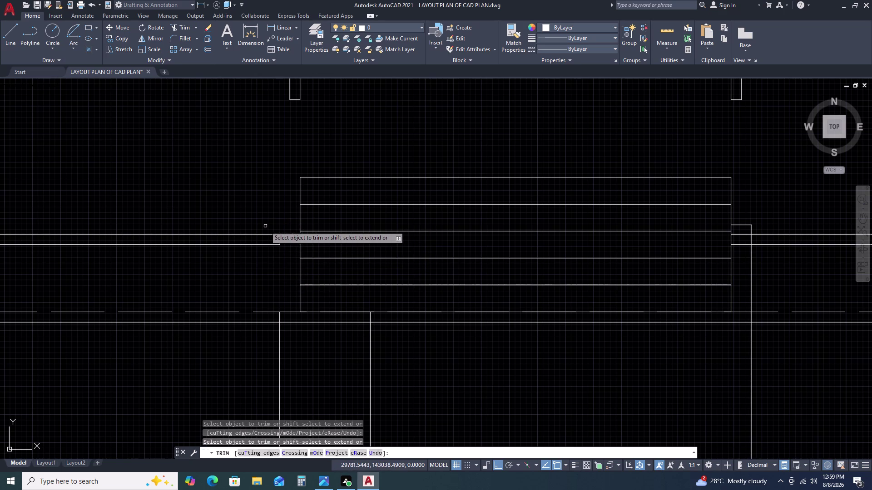
scroll(down, 3)
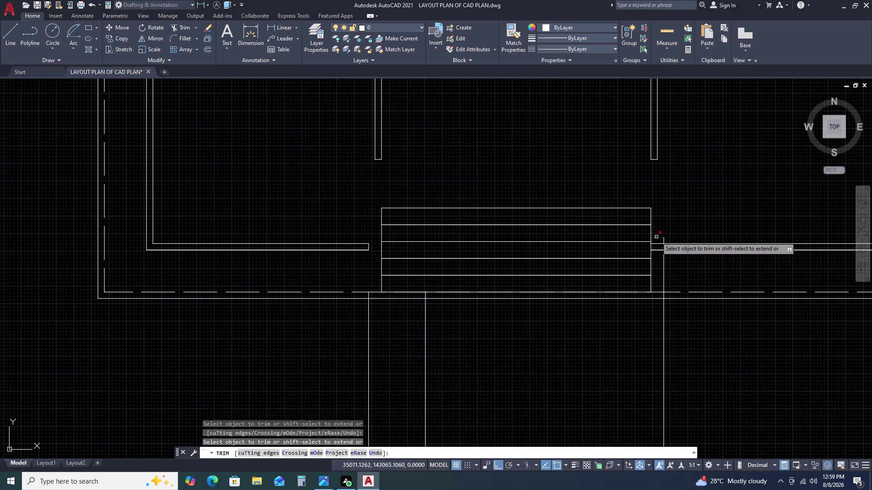
scroll(up, 3)
Trim the remaining wall pieces on the steps' right side.
click(673, 237)
click(659, 244)
click(675, 242)
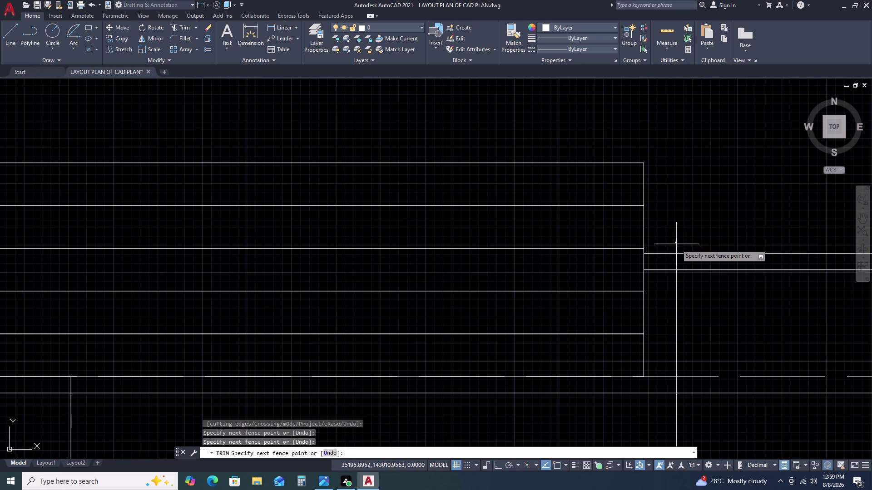
click(677, 245)
double_click(681, 260)
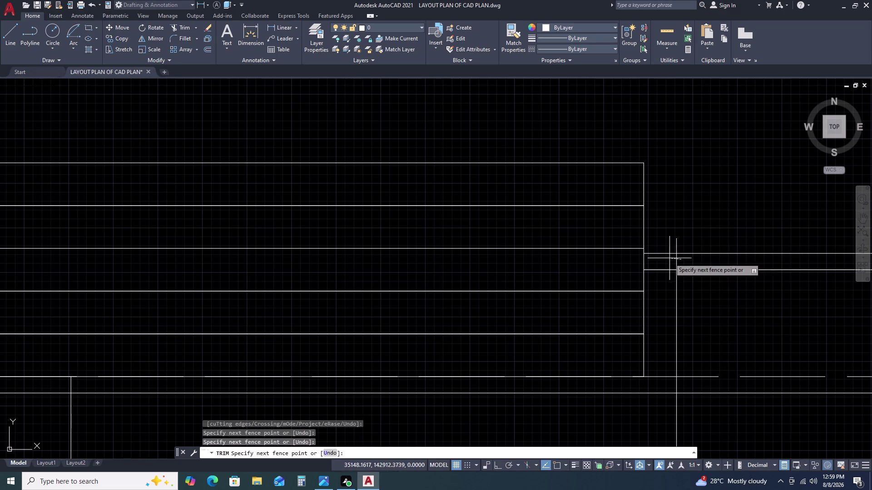
click(669, 258)
click(675, 243)
End TRIM and pan back to the entrance steps.
scroll(down, 3)
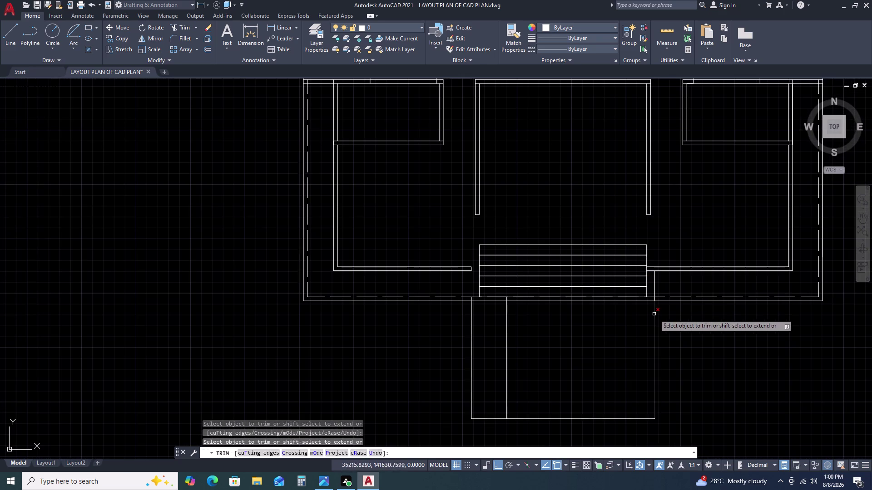
scroll(down, 3)
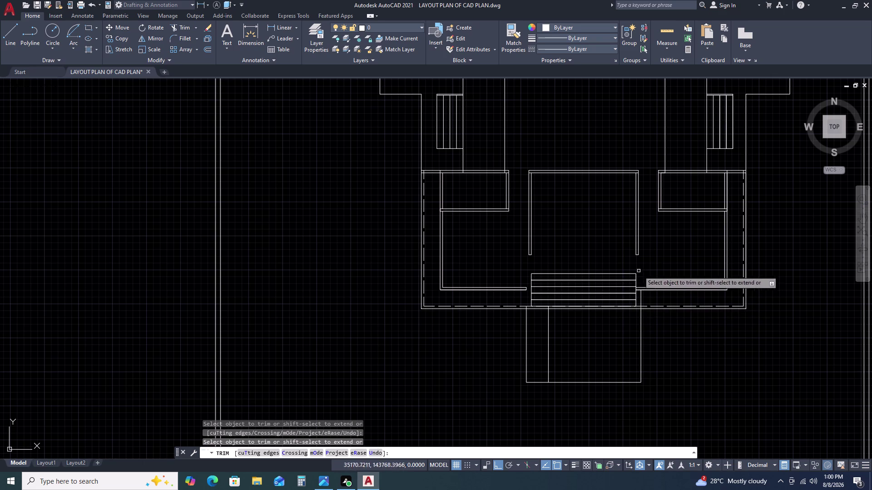
scroll(up, 3)
key(Escape)
scroll(up, 3)
middle_drag(655, 309, 655, 292)
scroll(down, 3)
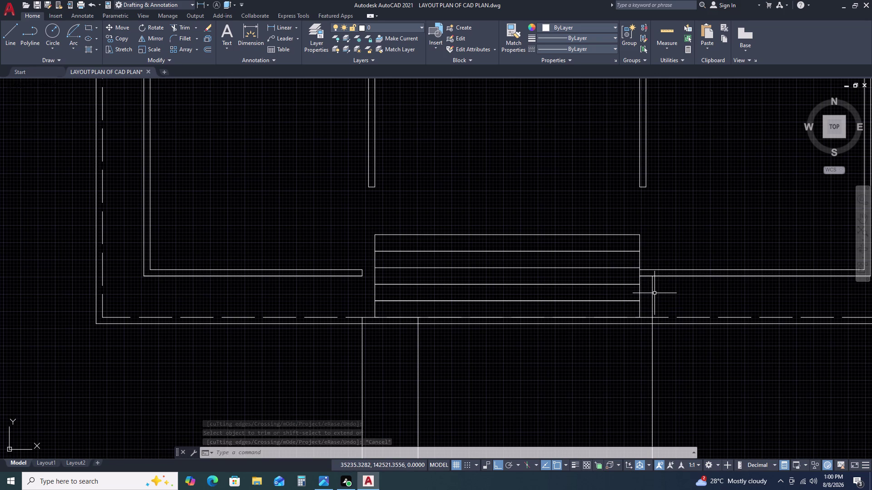
text(TR)
key(space)
click(653, 293)
key(Escape)
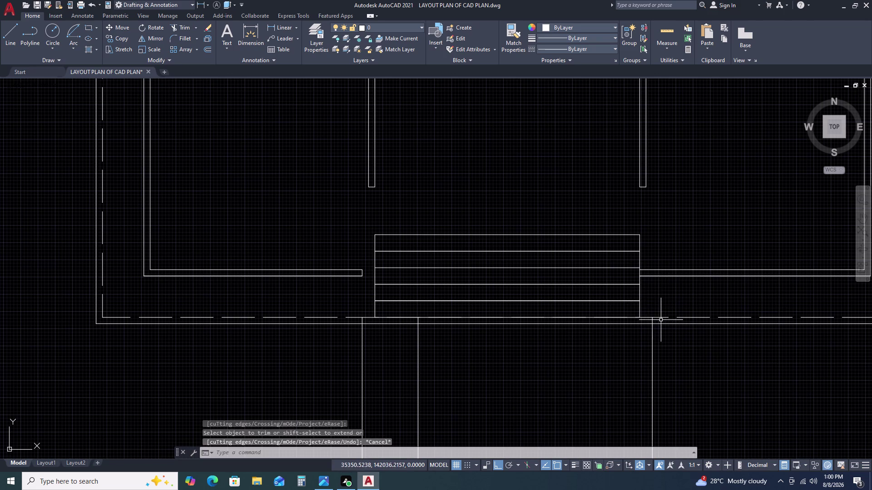
text(L)
key(space)
drag(651, 316, 647, 310)
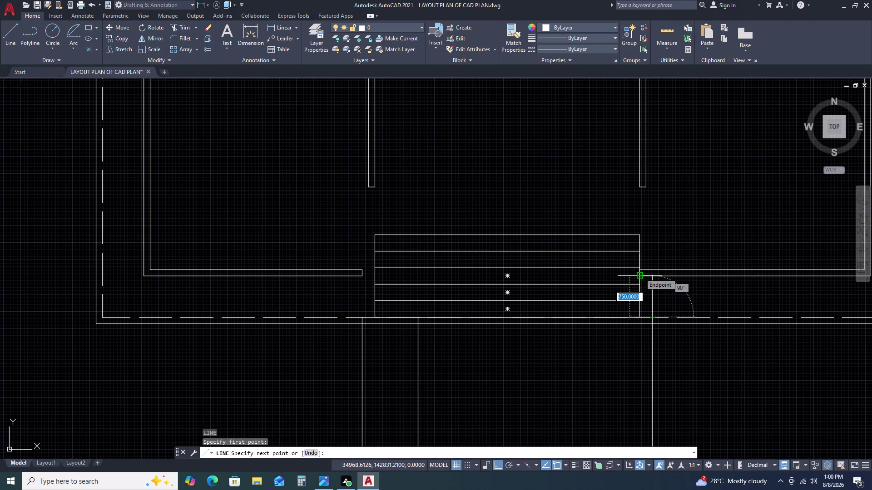
scroll(up, 3)
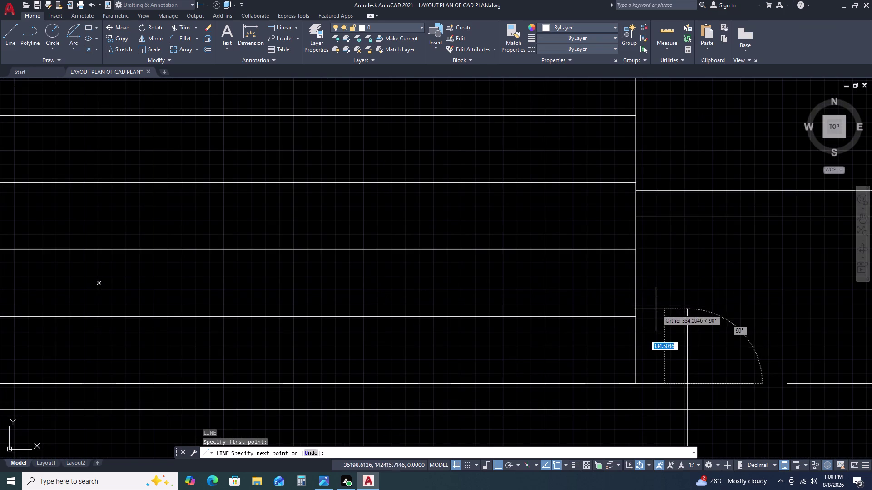
click(635, 253)
scroll(down, 3)
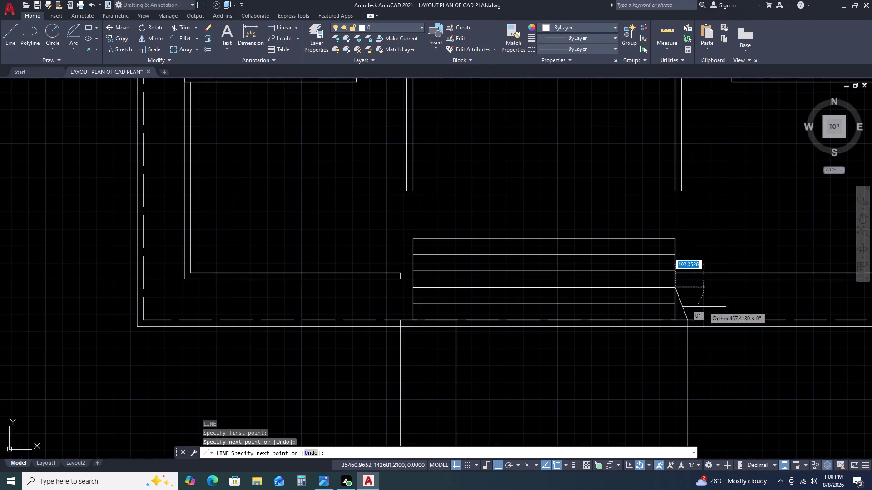
key(space)
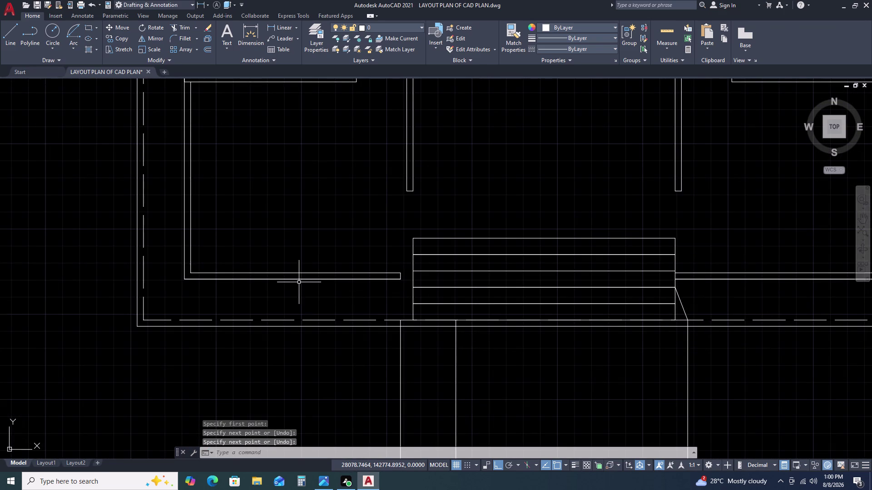
key(space)
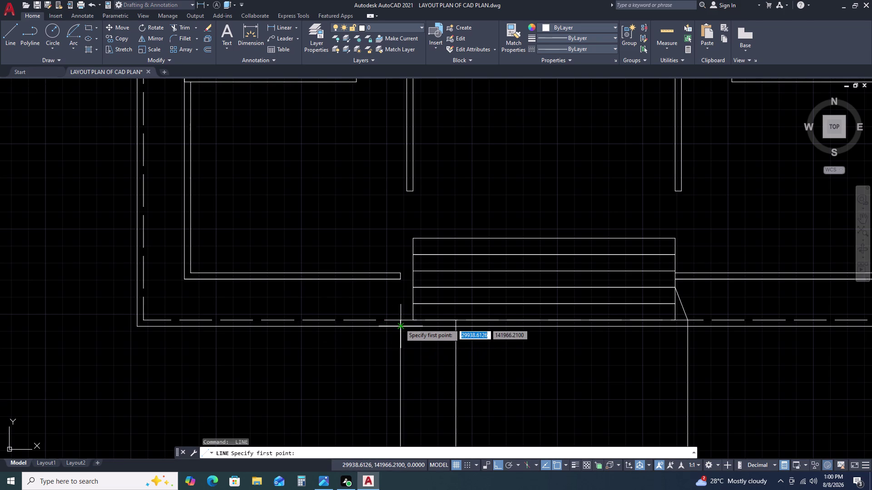
click(399, 321)
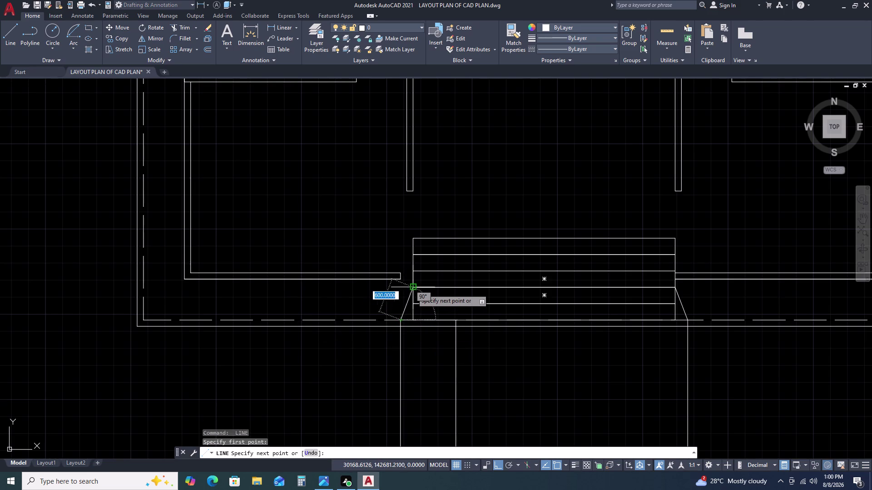
click(412, 289)
key(Escape)
scroll(down, 3)
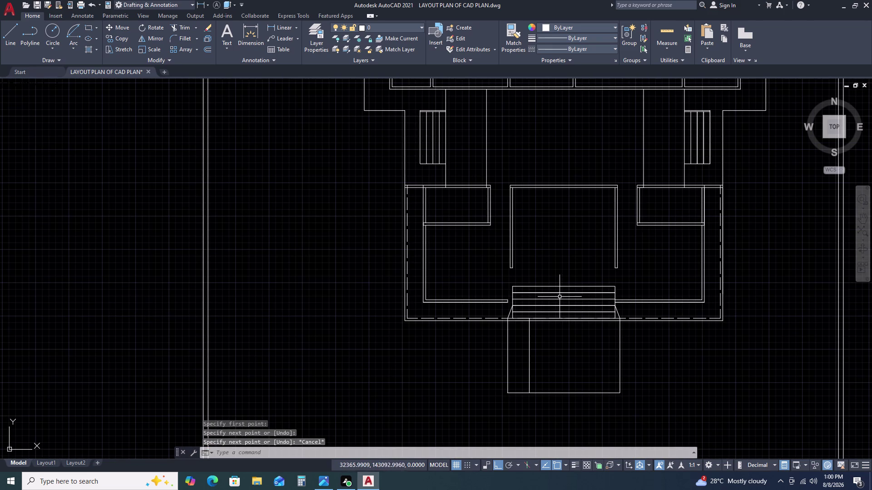
click(561, 293)
key(Delete)
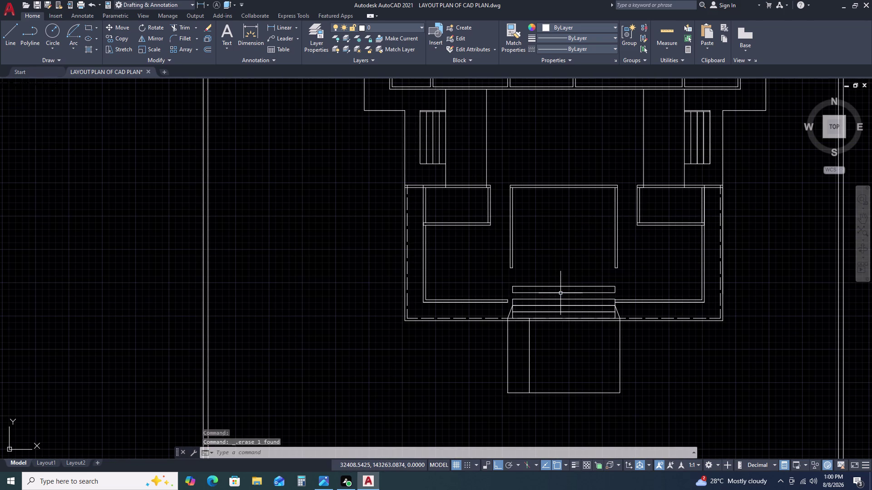
scroll(down, 3)
scroll(up, 3)
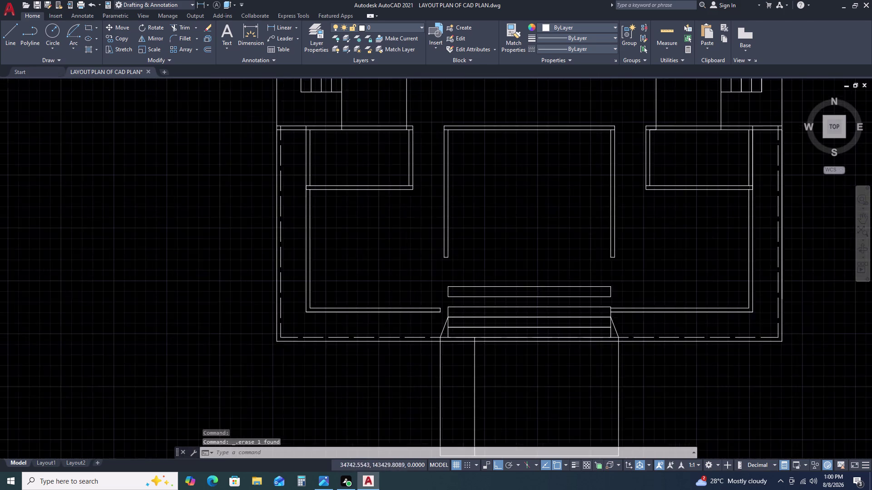
text(L)
key(space)
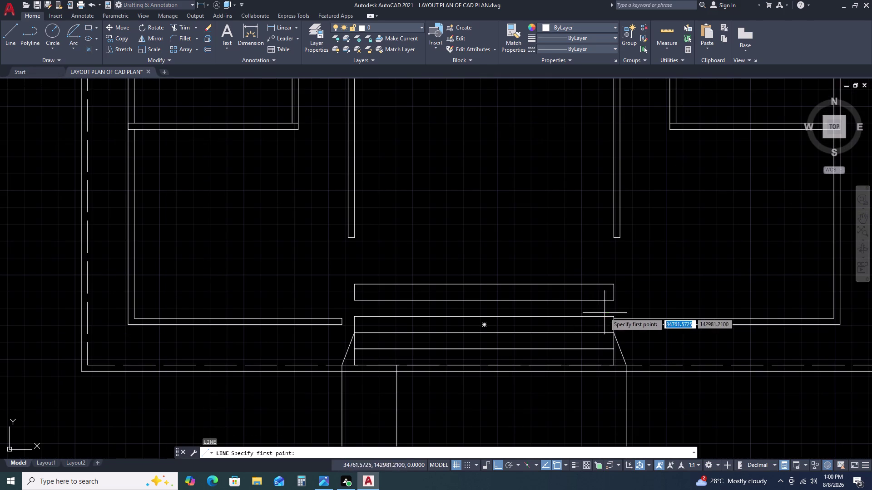
click(612, 301)
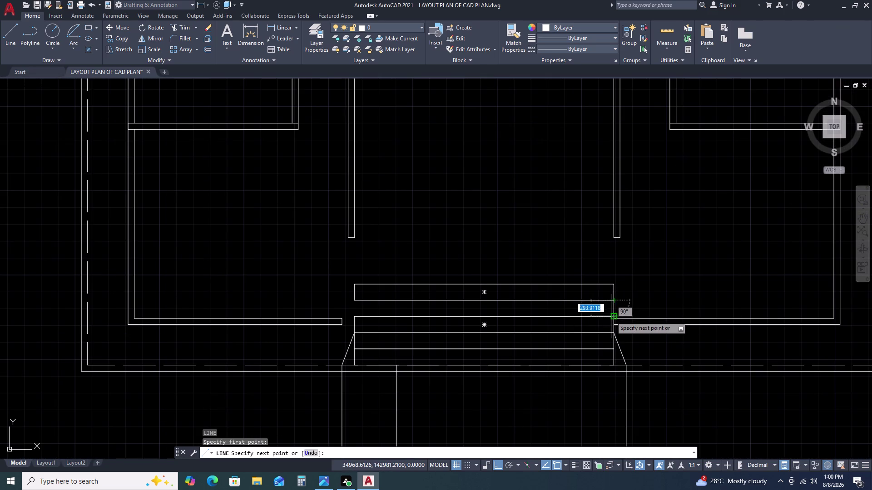
double_click(611, 317)
key(Escape)
key(space)
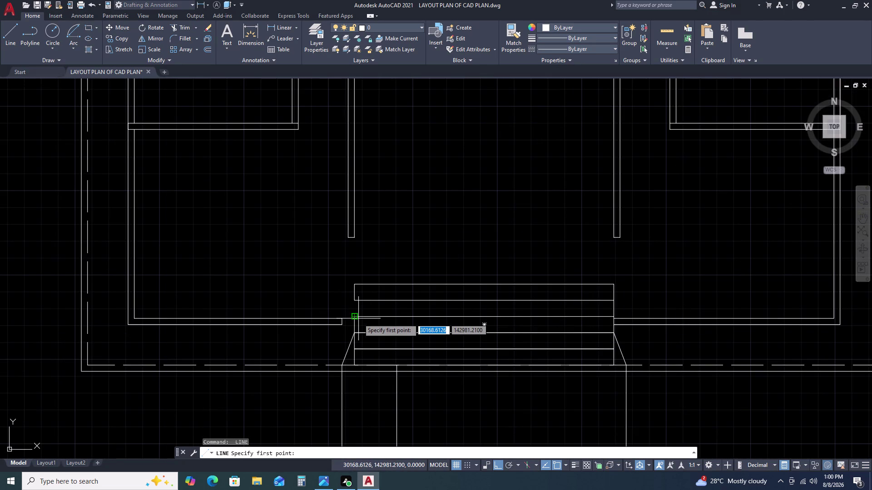
double_click(353, 317)
click(359, 299)
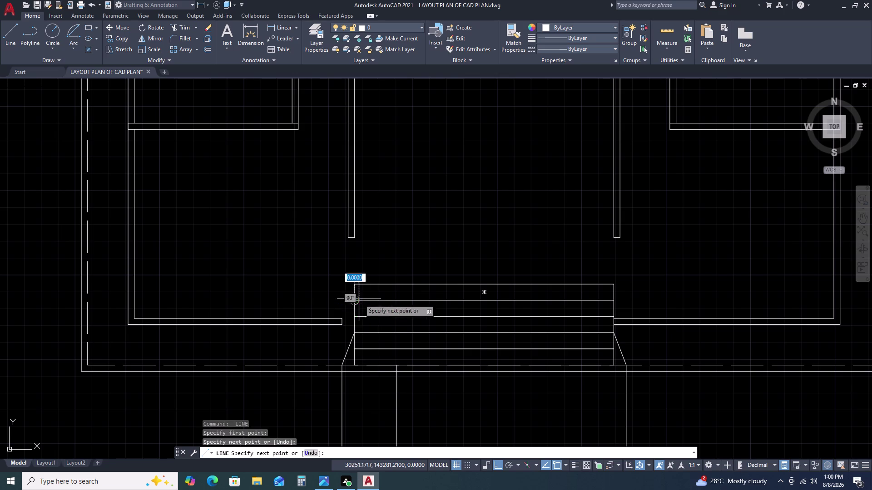
key(Escape)
scroll(down, 3)
middle_drag(518, 382, 518, 343)
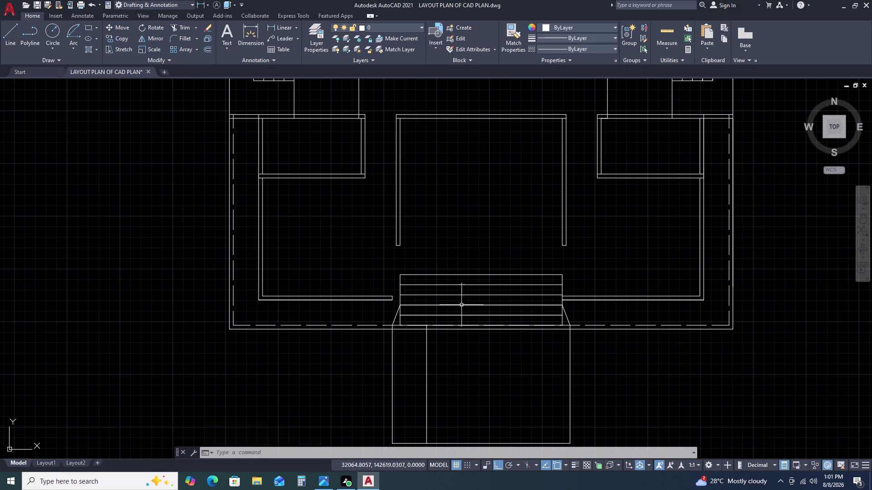
scroll(up, 3)
Select the two lowest step outlines, then clear the selection.
click(499, 307)
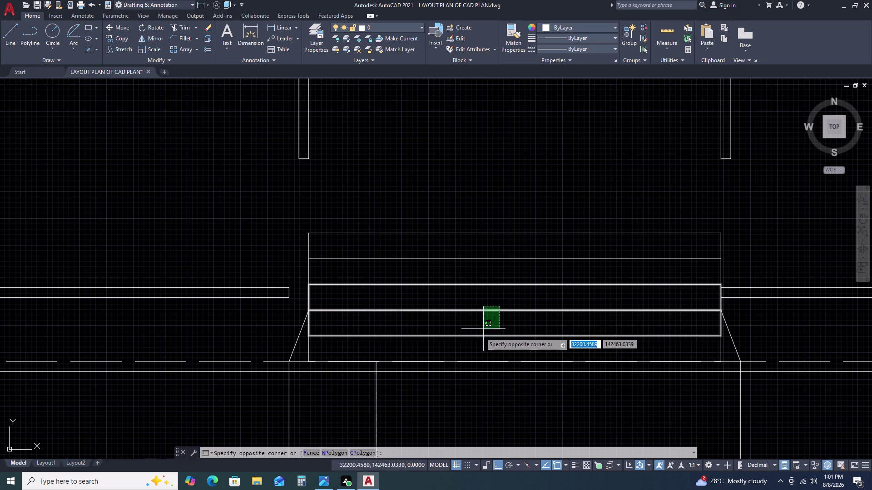
key(Escape)
click(475, 335)
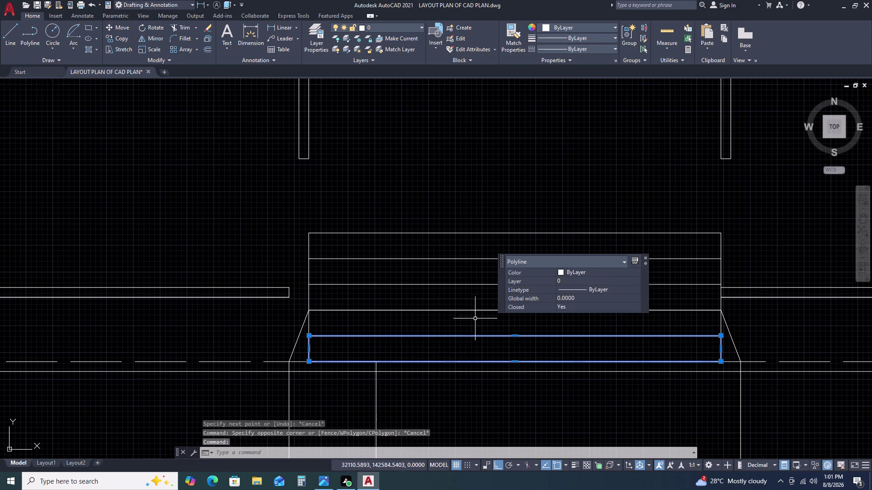
click(472, 312)
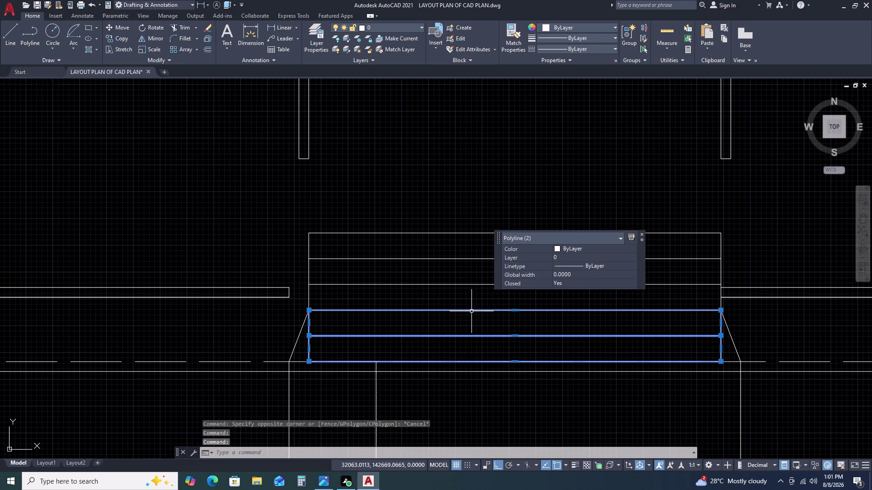
scroll(down, 3)
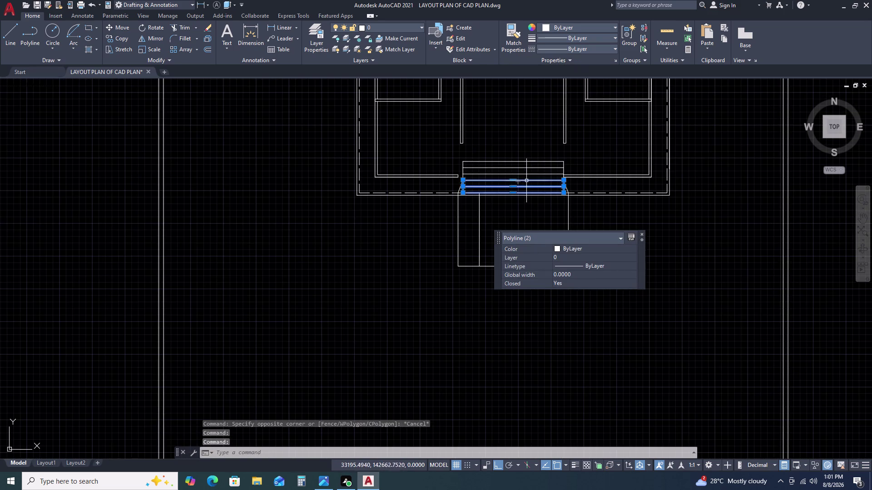
key(Escape)
Match two step edges to the dashed plot boundary's linetype with MATCHPROP.
text(MA)
key(space)
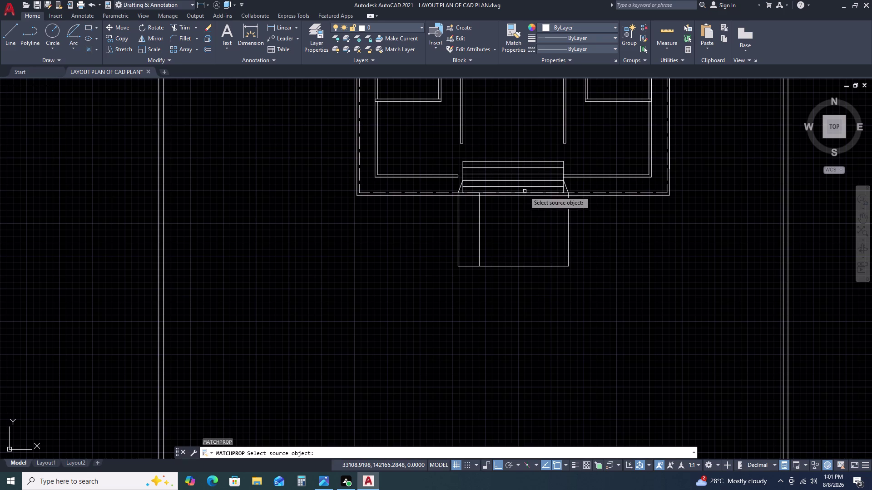
click(583, 193)
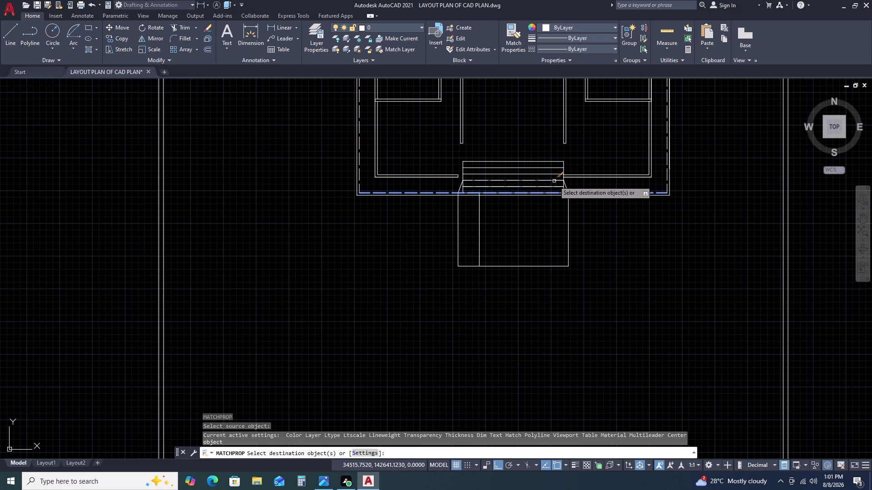
click(552, 180)
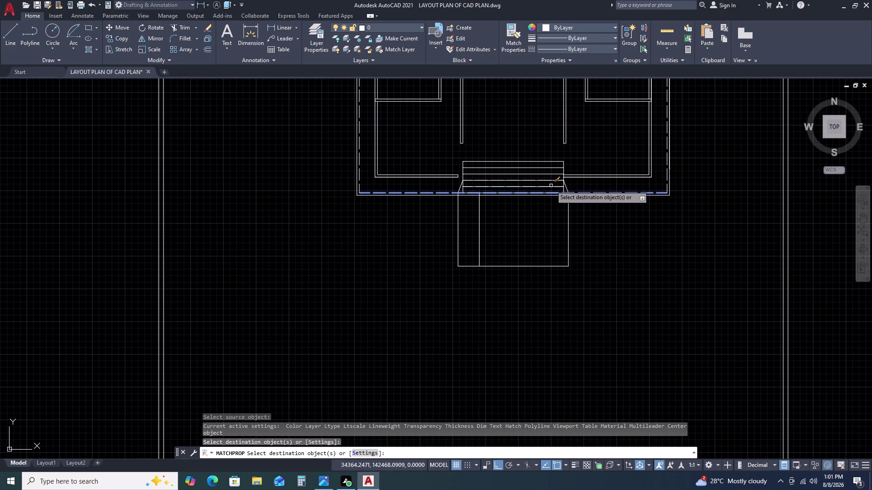
click(550, 187)
key(Escape)
Try editing the step outline, cancelling each pending action.
double_click(558, 180)
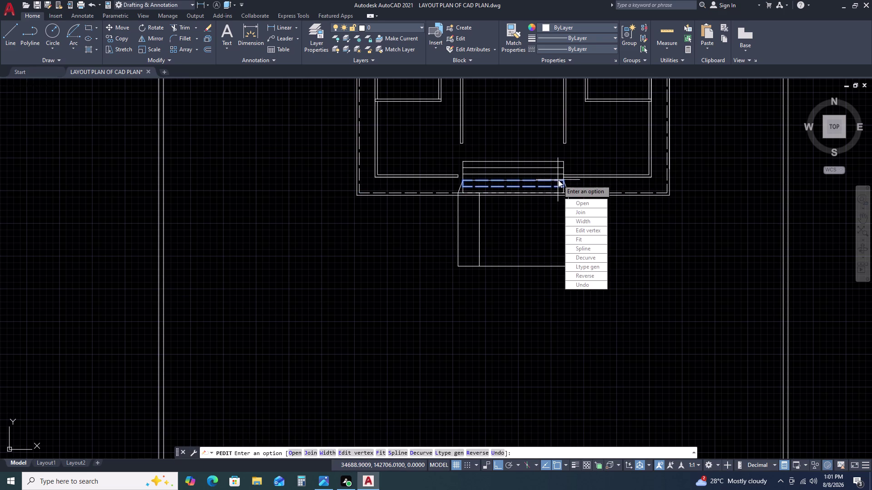
scroll(up, 3)
key(Escape)
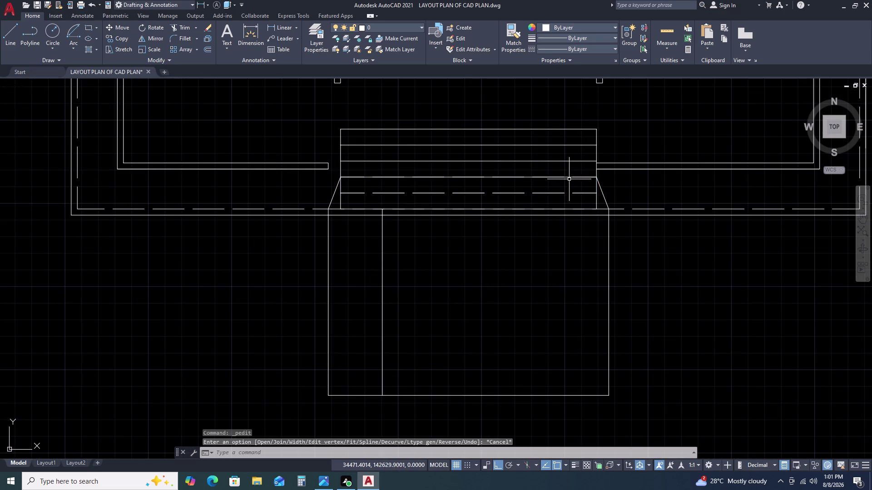
double_click(569, 178)
key(Escape)
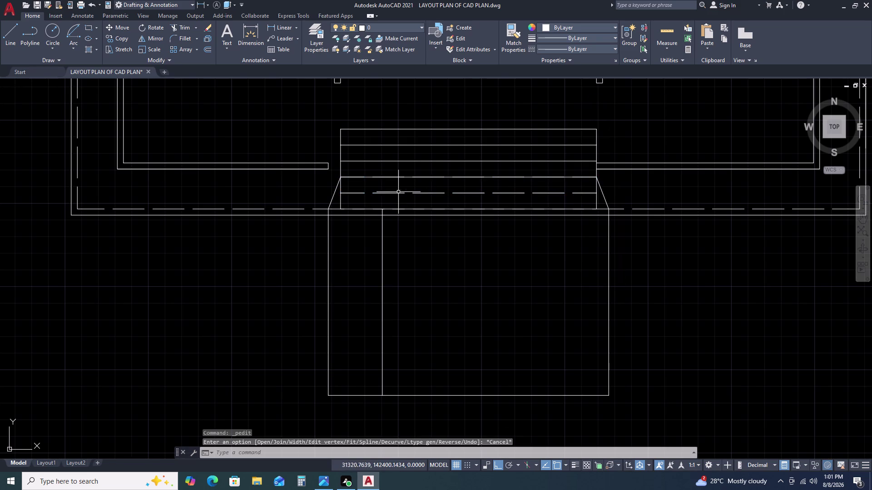
click(334, 193)
key(Escape)
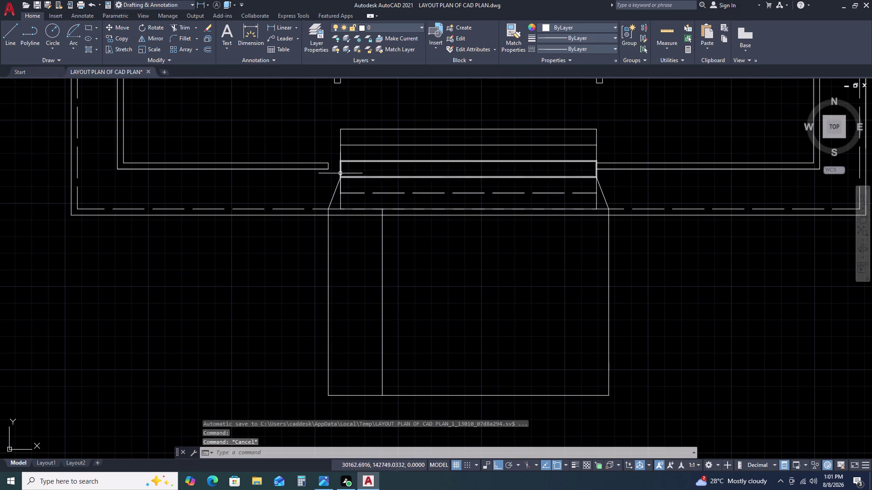
click(340, 172)
key(Escape)
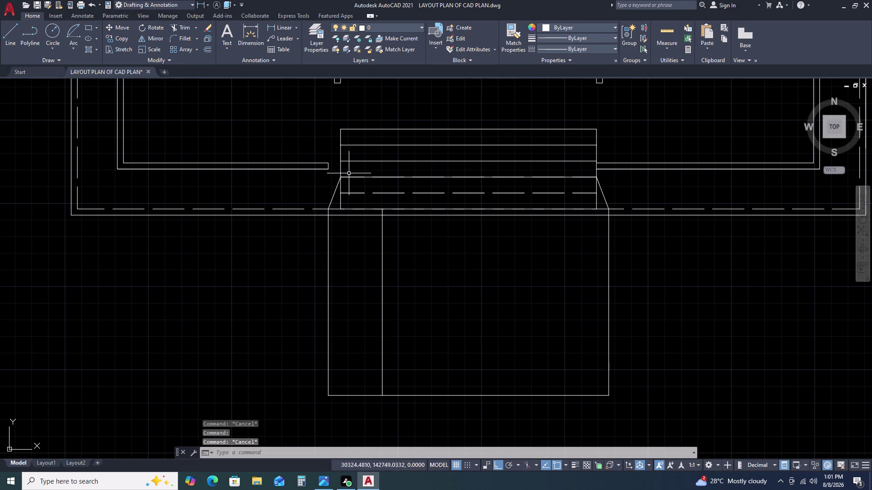
Delete the upper step outline and undo the deletion.
click(340, 171)
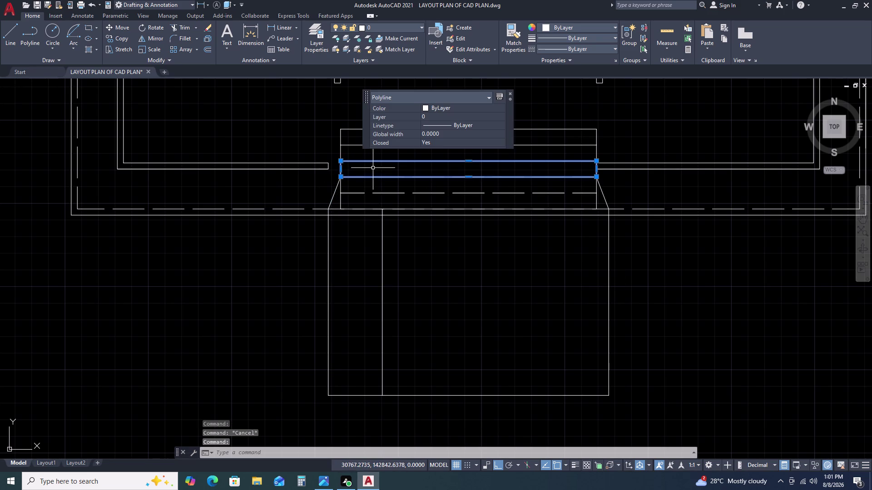
key(Delete)
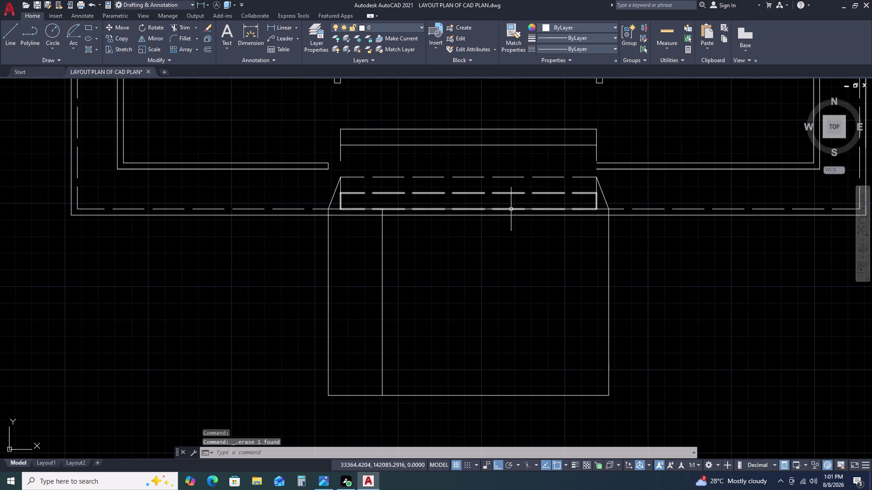
key(ctrl+z)
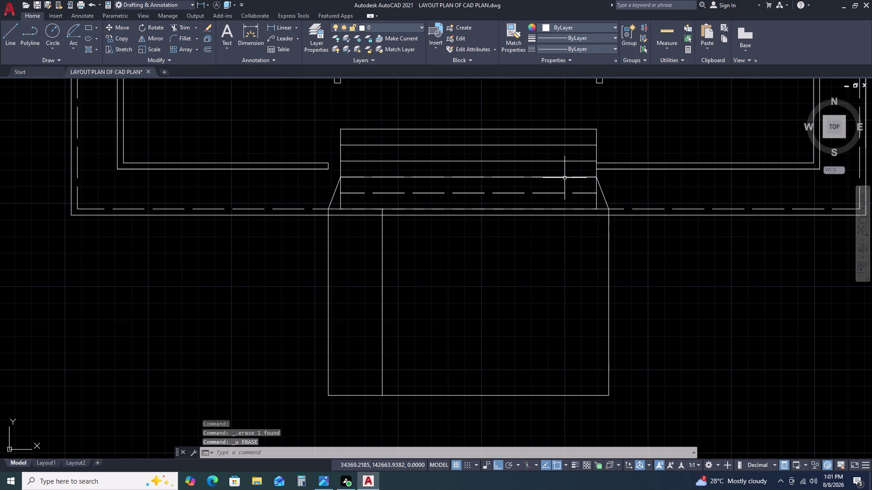
Fence-trim the leftover solid step edge, then begin a line at its right corner.
text(TR)
key(space)
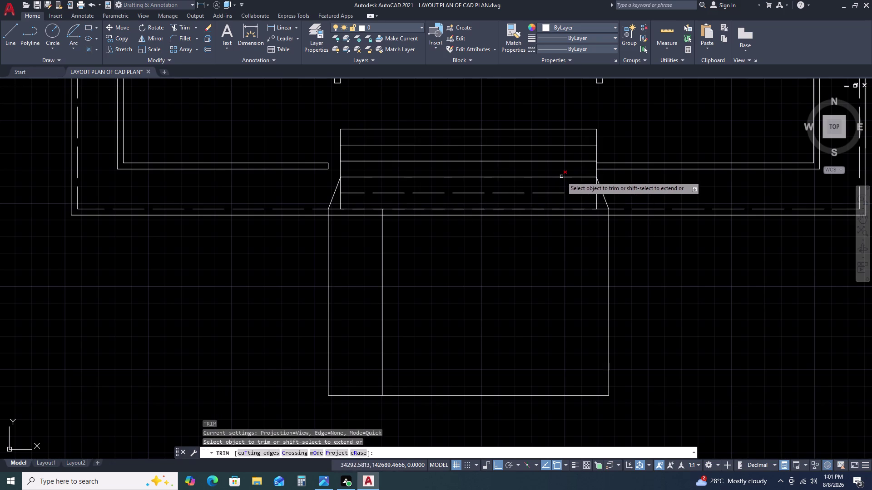
double_click(562, 177)
click(553, 179)
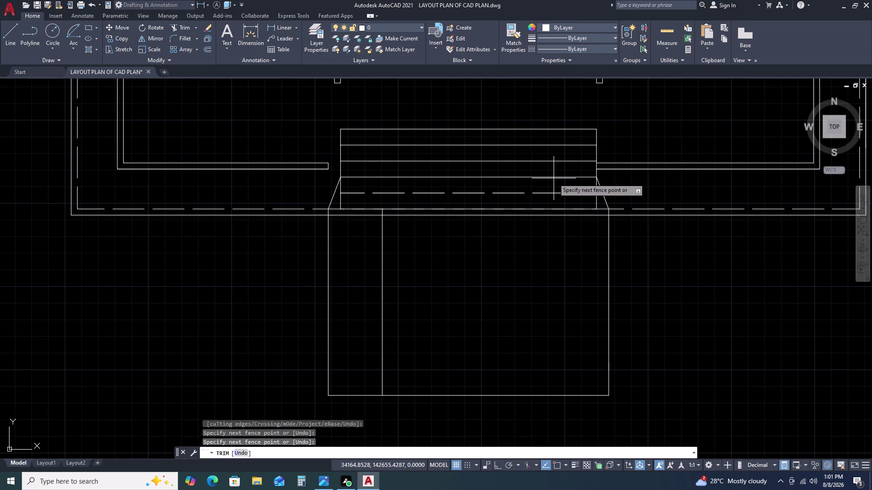
click(553, 177)
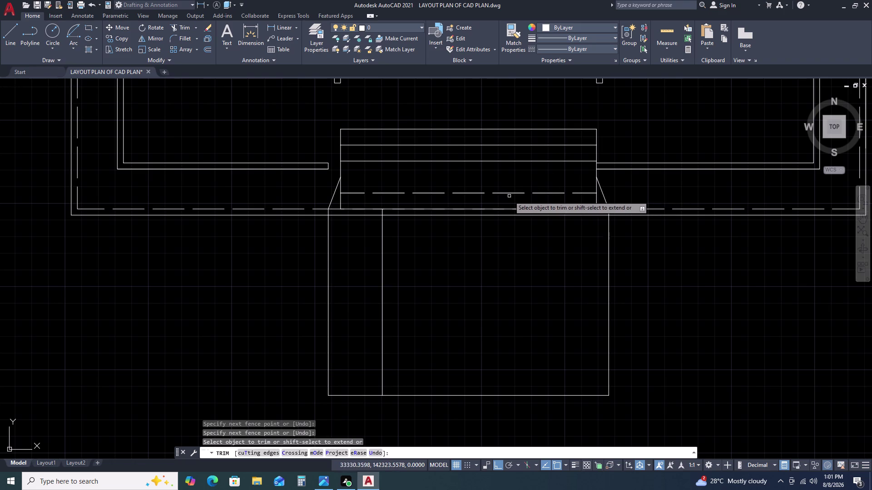
key(Escape)
key(l)
key(space)
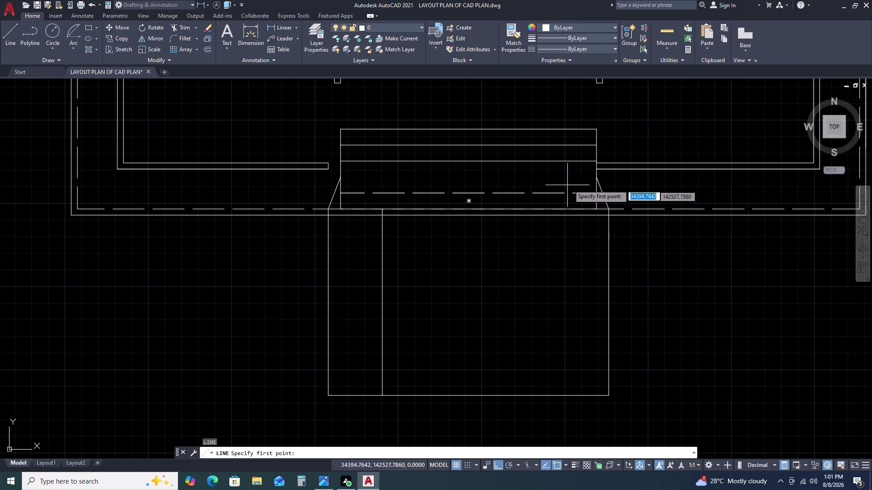
click(596, 179)
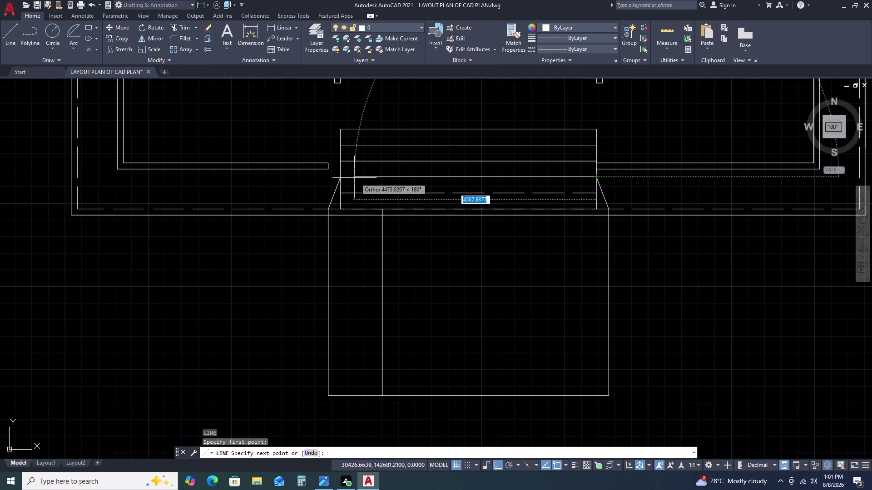
Finish the new step-edge line and match it to the dashed step edge.
click(342, 177)
key(Escape)
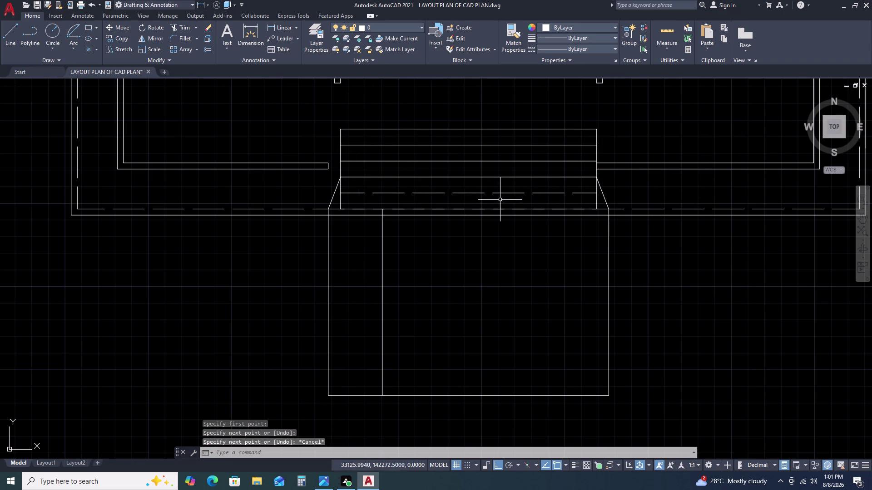
key(m)
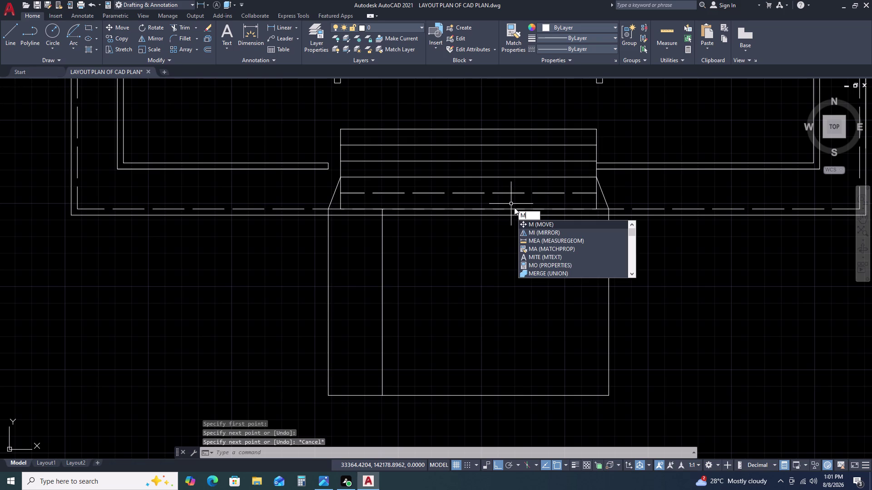
key(z)
key(BackSpace)
text(A)
key(space)
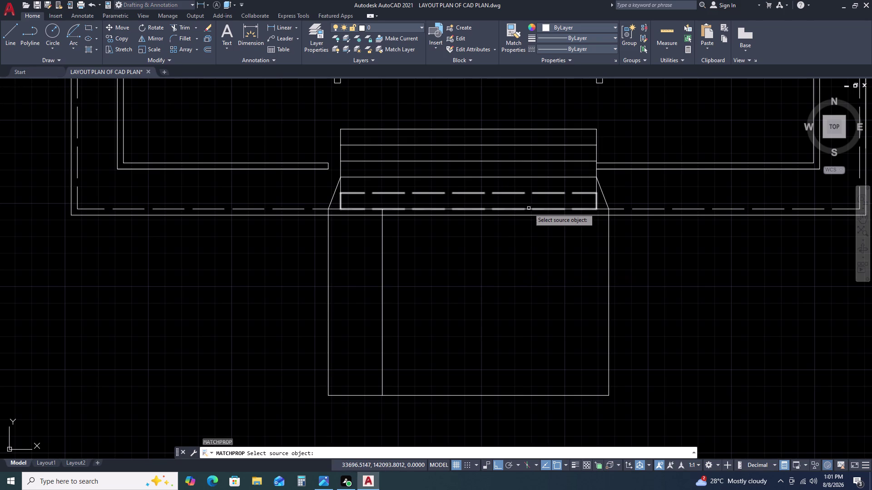
click(527, 210)
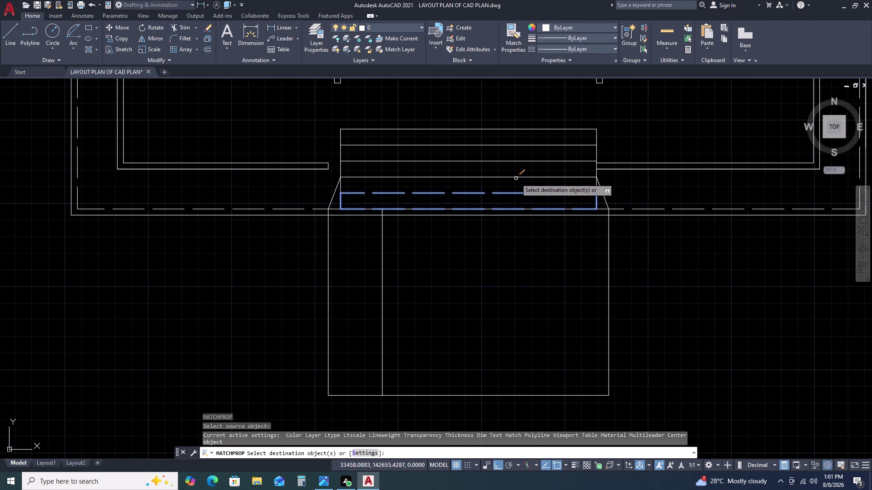
click(517, 177)
key(Escape)
Pan out to the whole plot and start a selection window across the step edges.
scroll(down, 3)
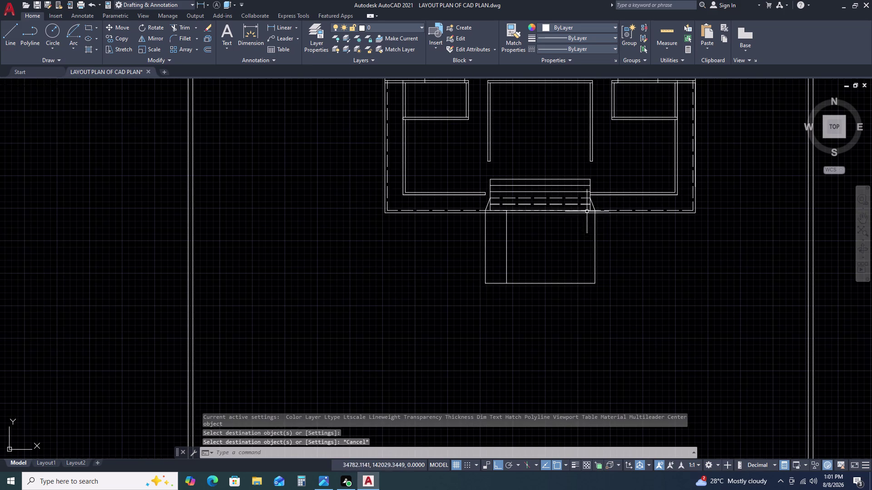
scroll(down, 3)
middle_drag(567, 271, 521, 212)
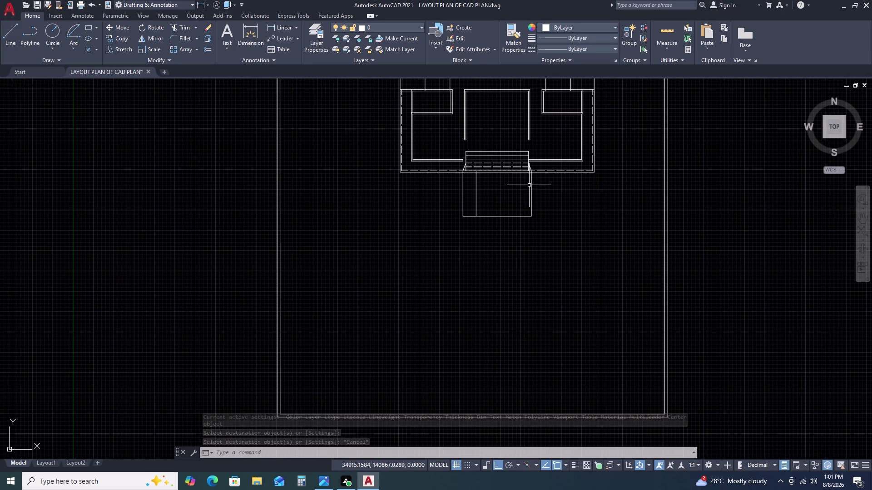
scroll(up, 3)
click(520, 154)
click(506, 170)
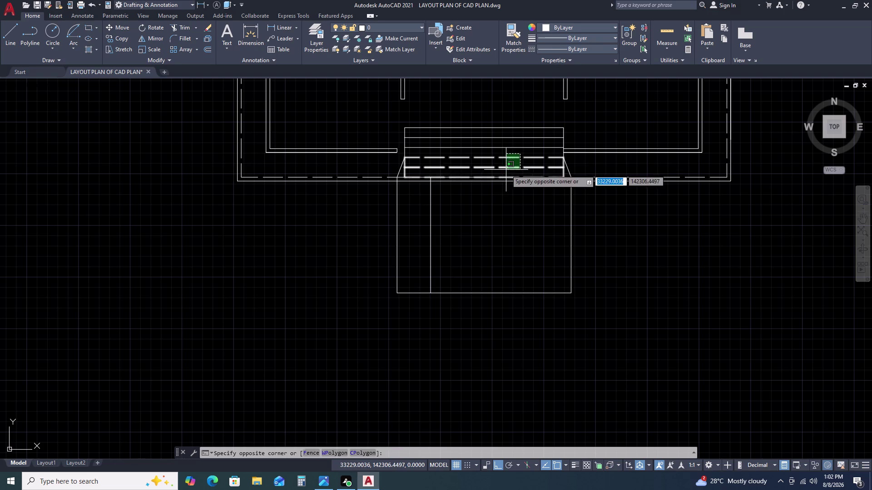
Load the ACAD_ISO07W100 dot linetype through the Linetype dropdown's Other... manager.
click(611, 49)
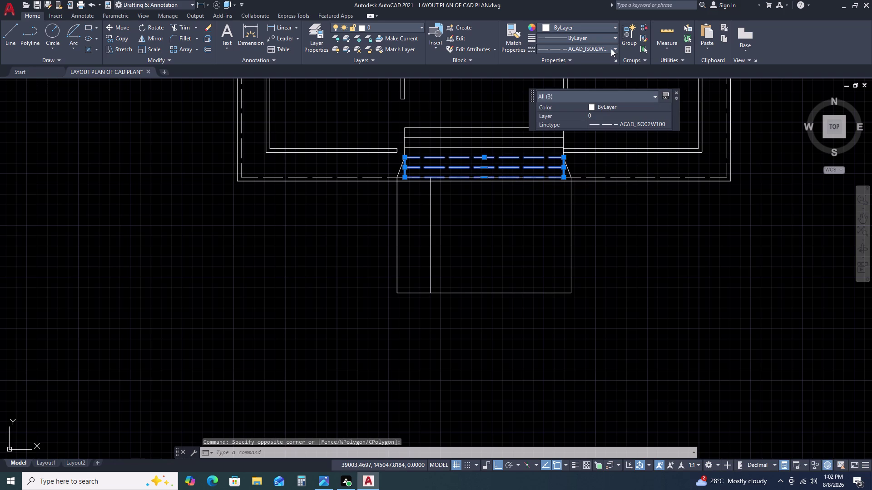
click(582, 106)
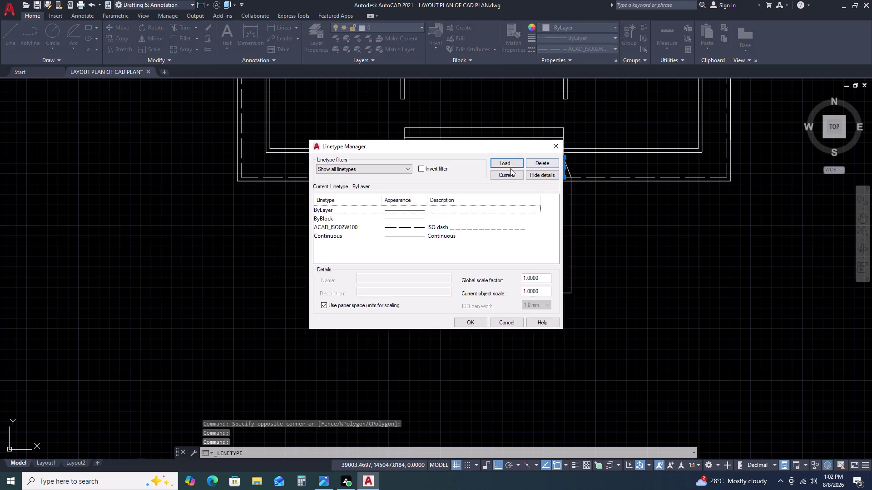
double_click(500, 163)
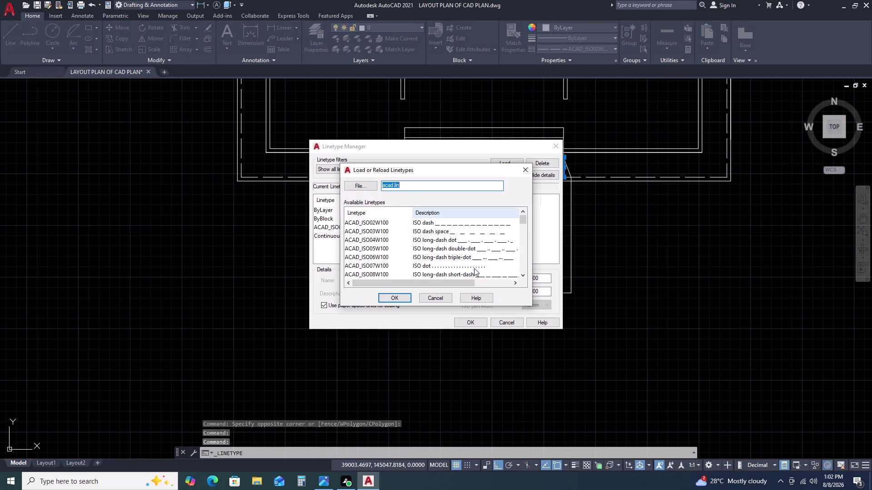
scroll(down, 3)
scroll(up, 3)
scroll(up, 3)
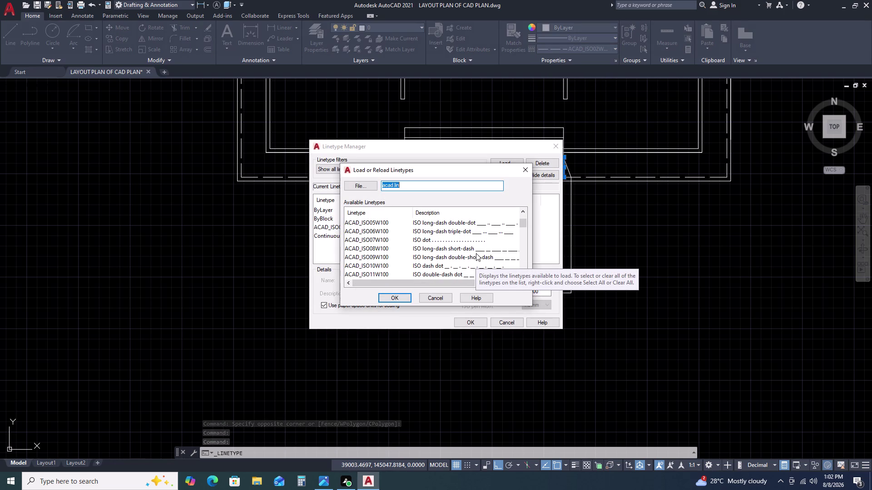
click(470, 242)
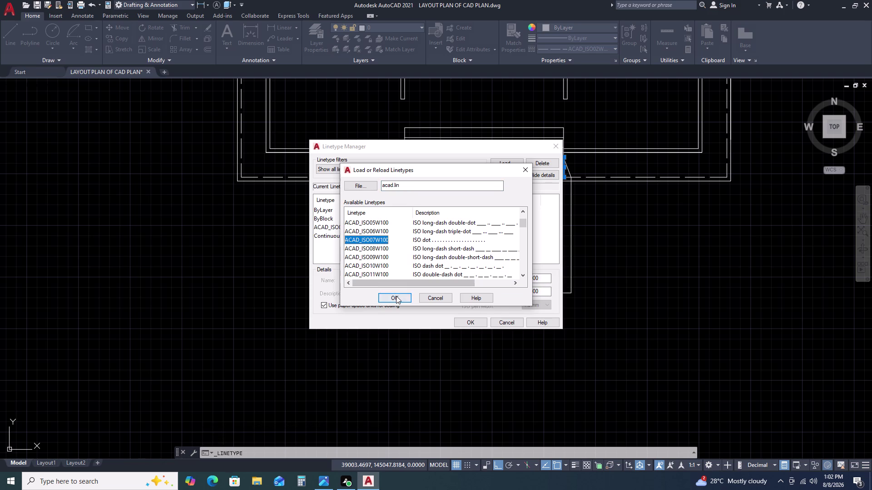
click(396, 296)
click(475, 324)
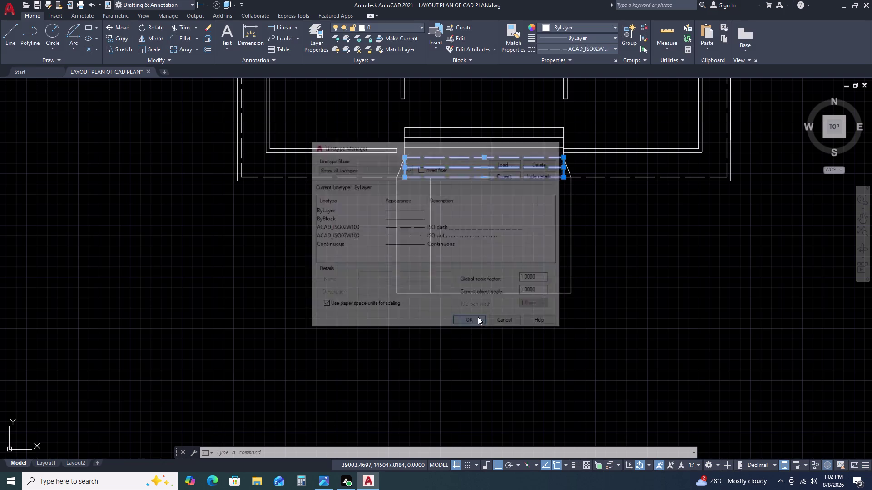
Set the two selected front step edges to ACAD_ISO07W100.
click(489, 168)
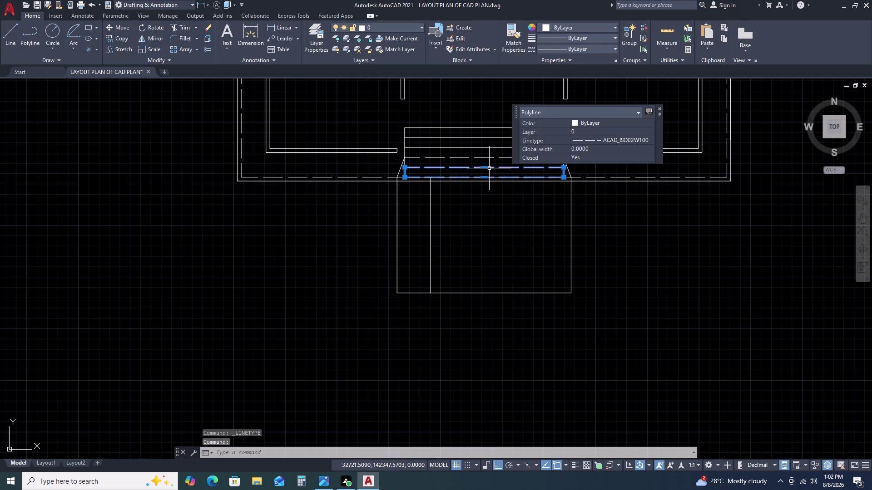
click(488, 158)
click(604, 50)
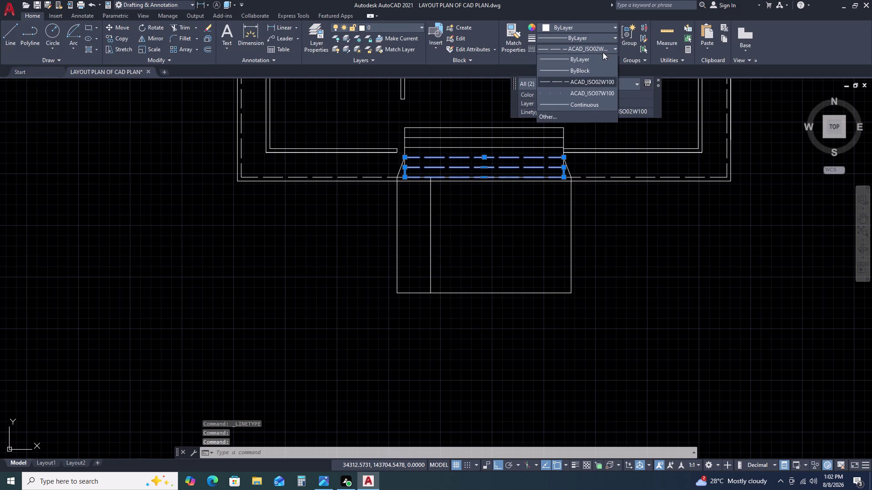
click(584, 91)
scroll(up, 3)
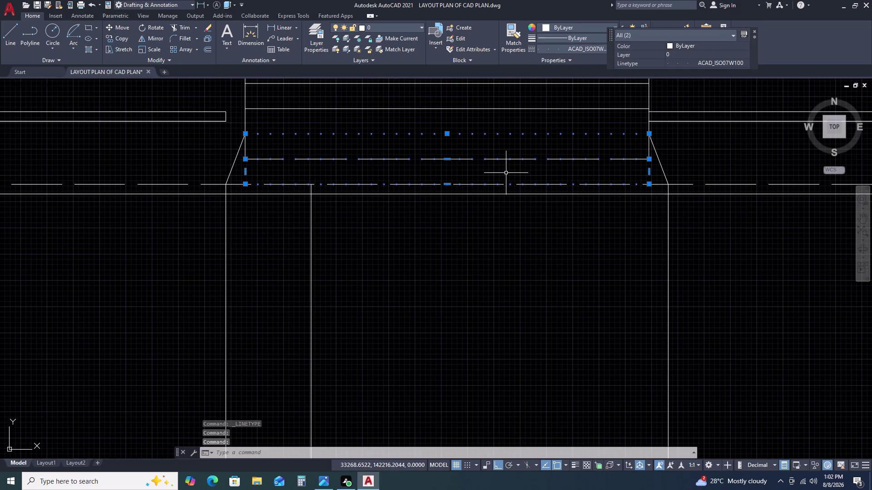
key(Escape)
Select a step edge to verify its dotted linetype, then clear the selection.
scroll(down, 3)
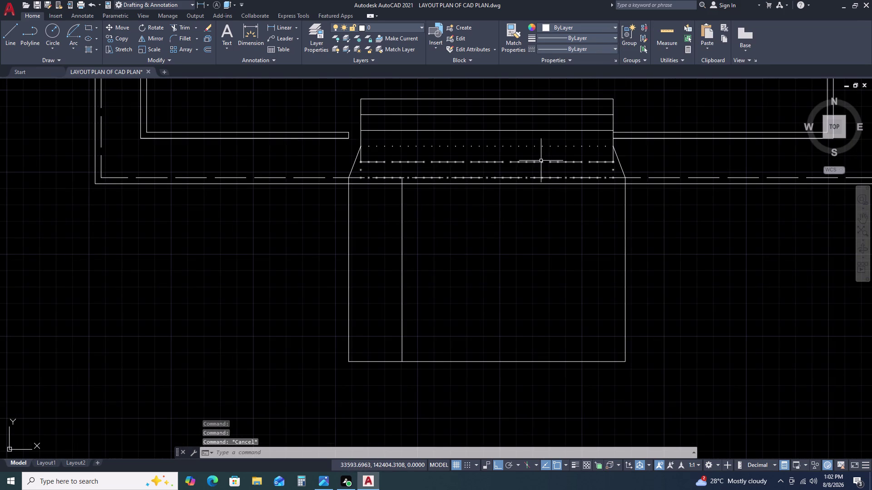
scroll(up, 3)
scroll(up, 3)
click(534, 155)
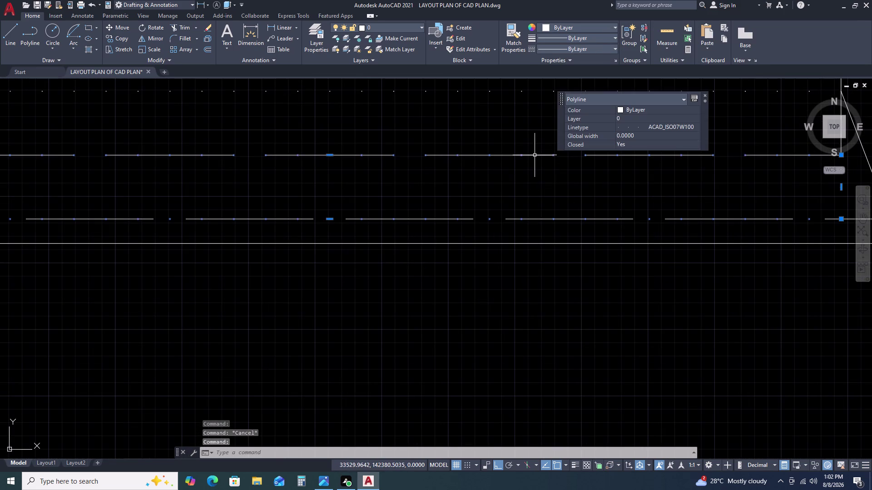
scroll(down, 3)
scroll(down, 3)
key(Escape)
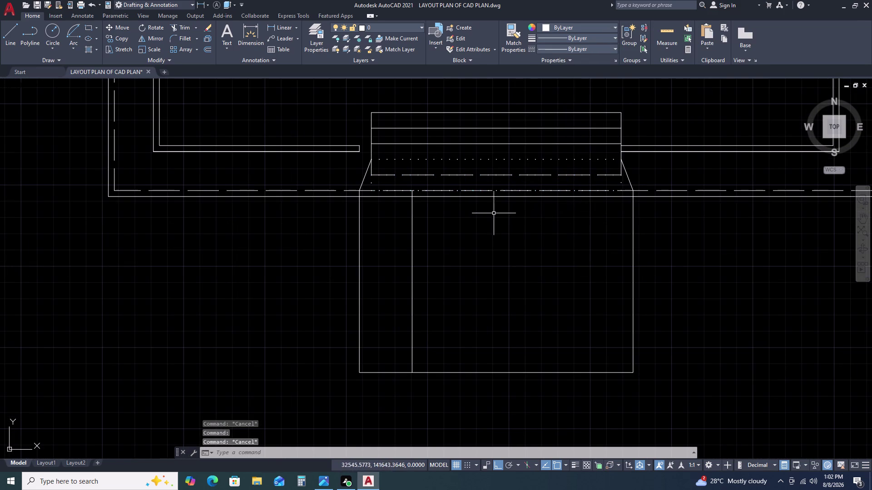
Window-select the leftover dashed ISO02W100 step edge and delete it.
scroll(up, 3)
click(367, 169)
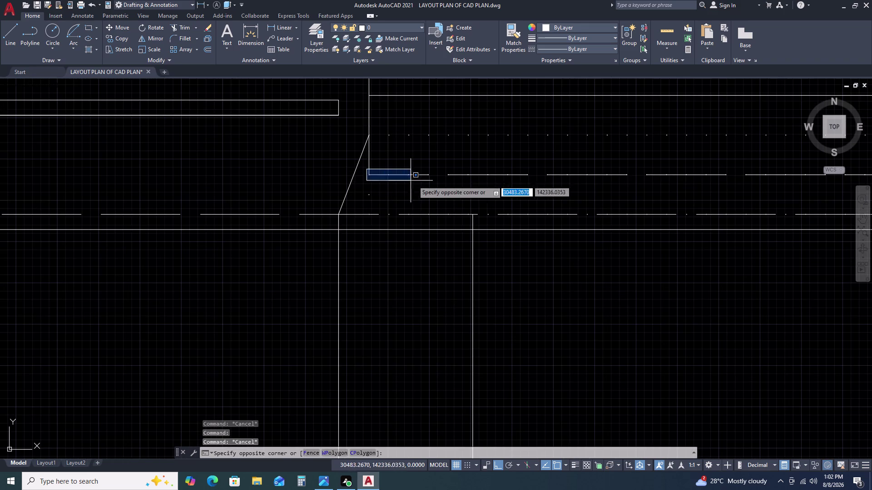
double_click(447, 187)
click(369, 155)
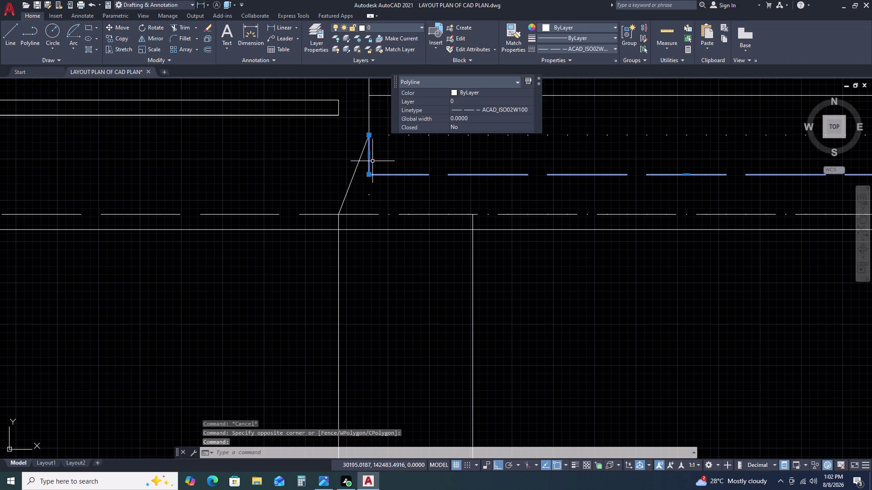
key(Delete)
Start a selection near the right step corner, then cancel it.
scroll(down, 3)
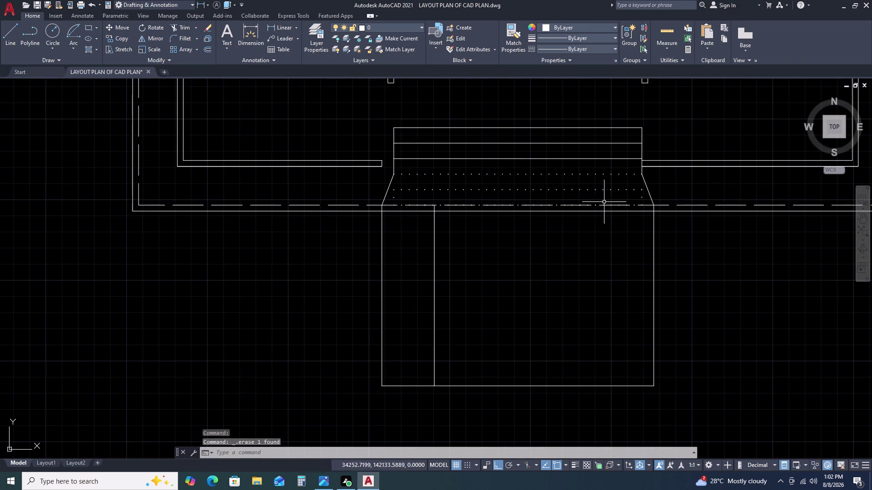
scroll(up, 3)
click(739, 208)
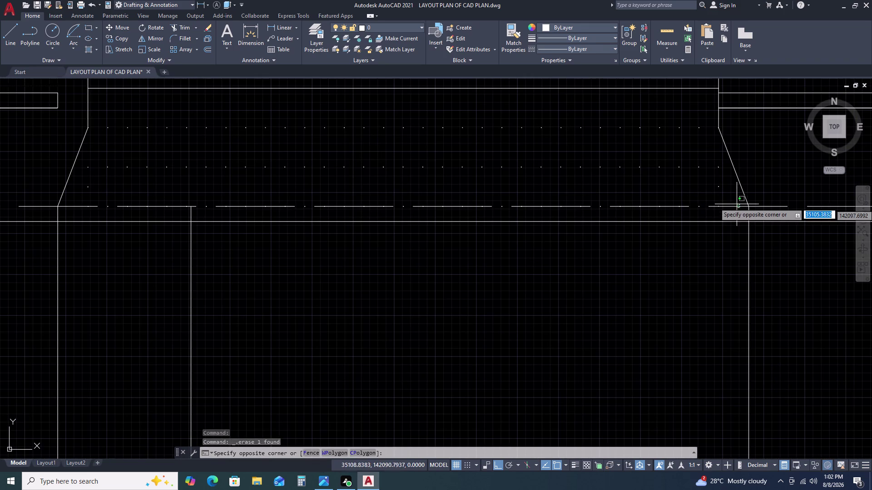
click(735, 202)
key(Escape)
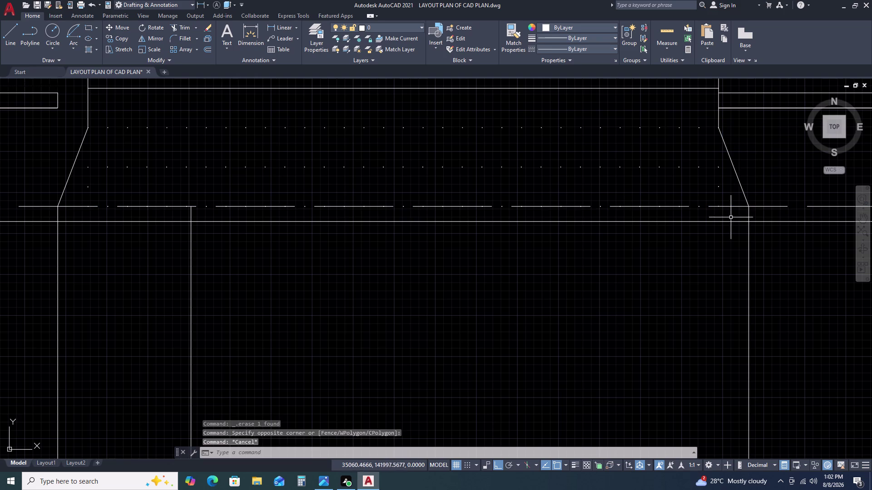
Trim the dashed line pieces across the steps, then undo the trim.
key(t)
text(R)
key(space)
click(734, 208)
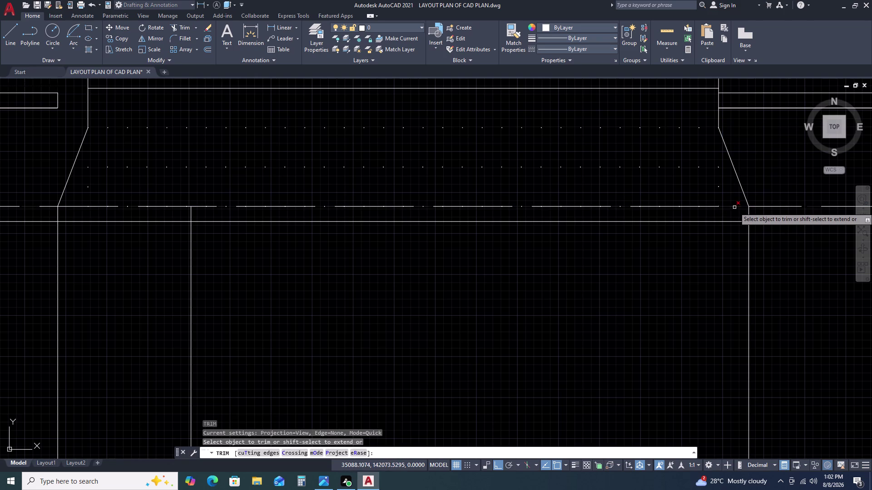
double_click(712, 207)
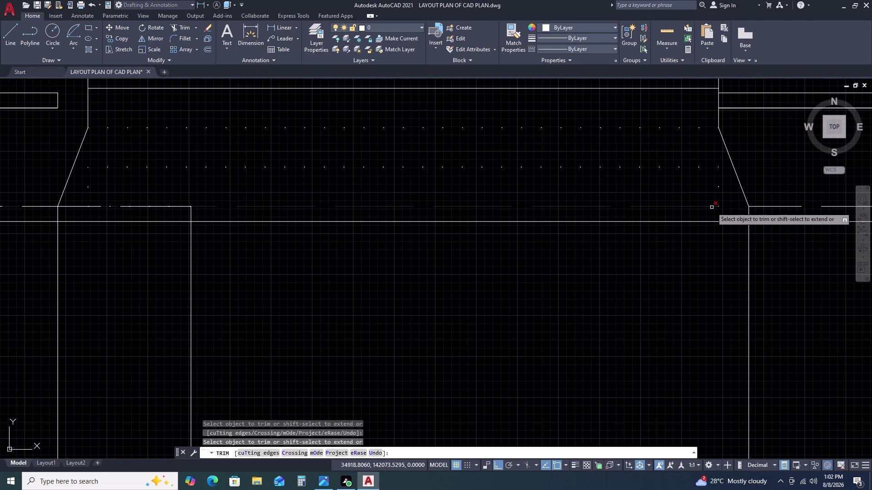
scroll(down, 3)
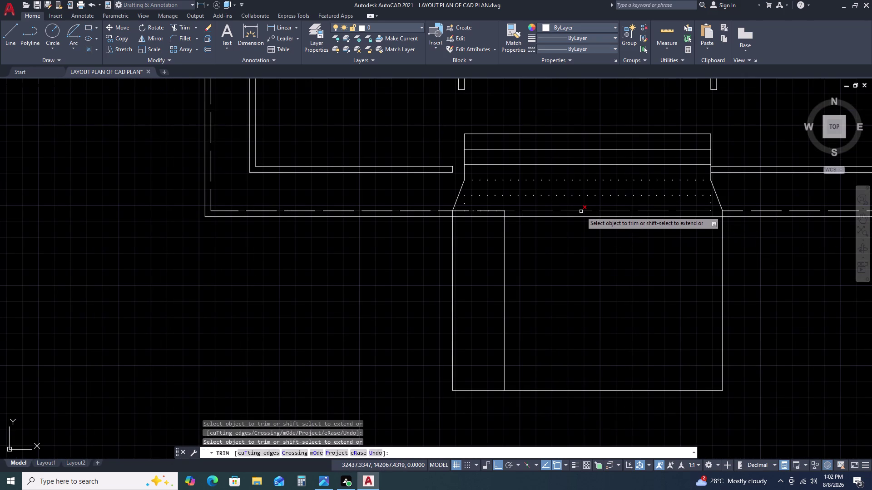
key(Escape)
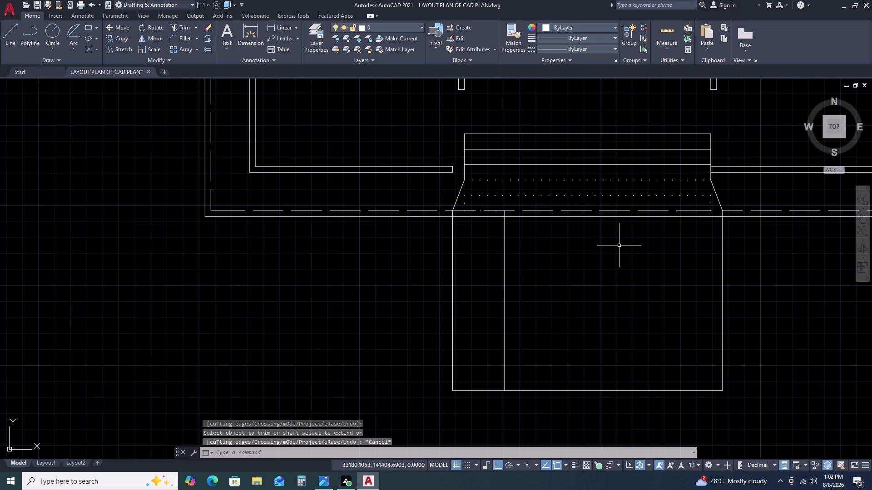
key(ctrl+z)
scroll(down, 3)
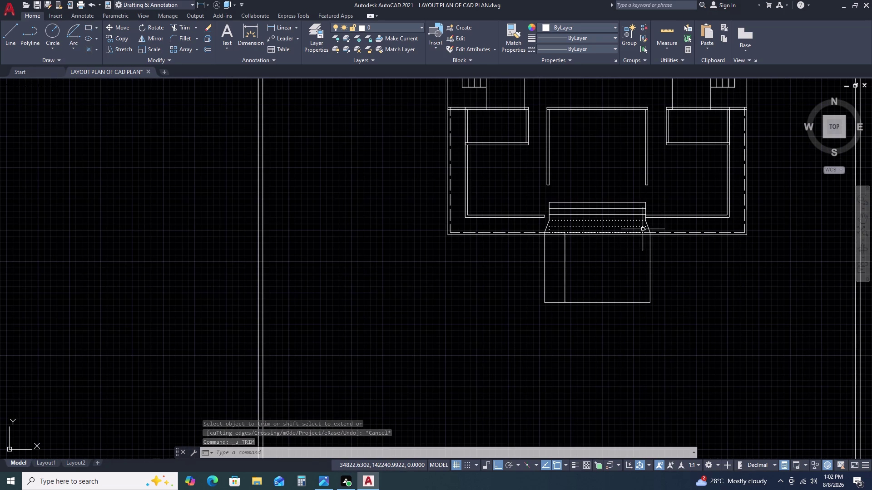
scroll(up, 3)
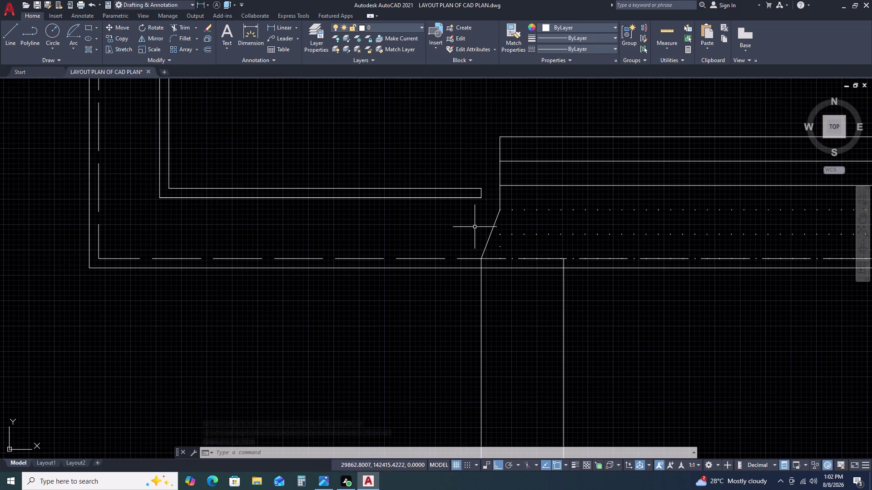
click(499, 193)
key(Escape)
scroll(down, 3)
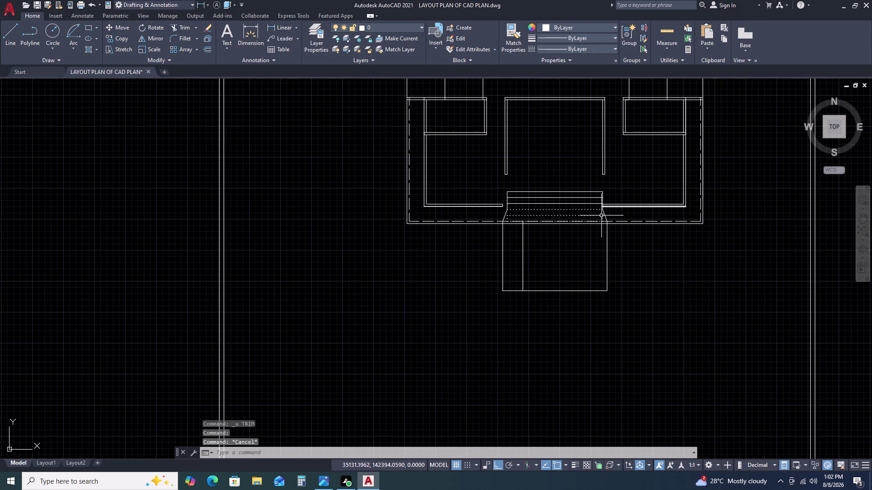
scroll(down, 3)
middle_drag(635, 228, 503, 208)
scroll(down, 3)
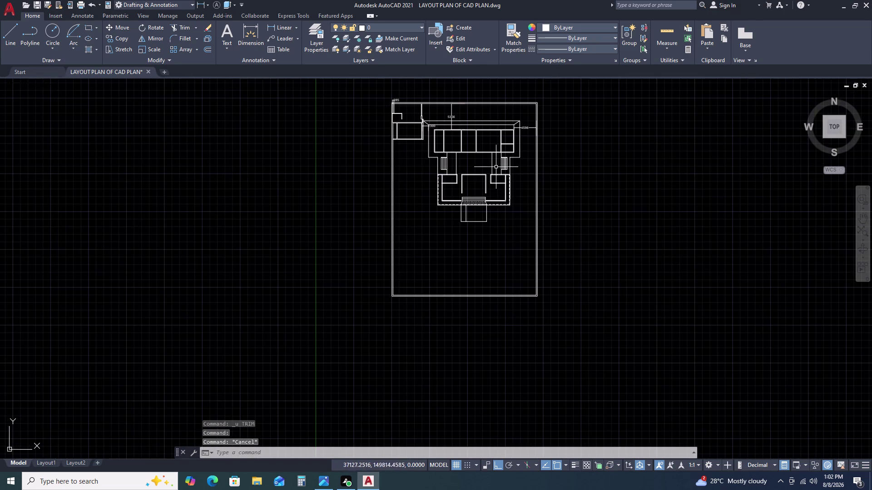
scroll(up, 3)
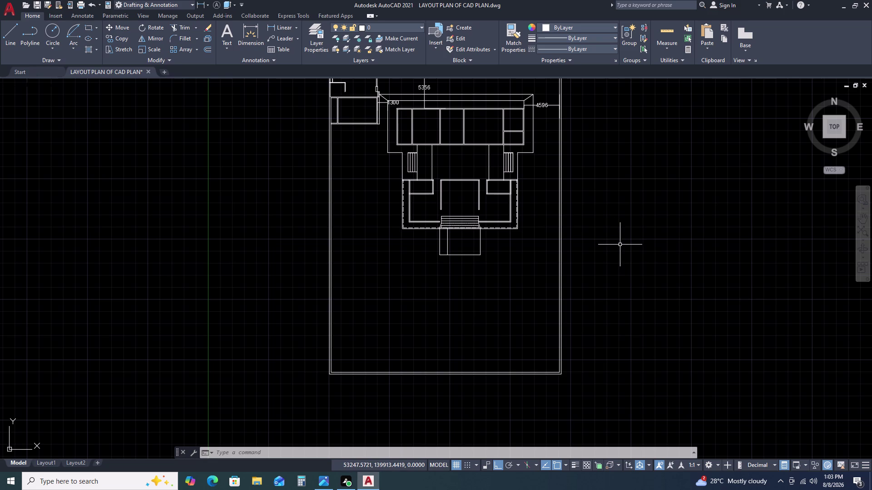
scroll(up, 3)
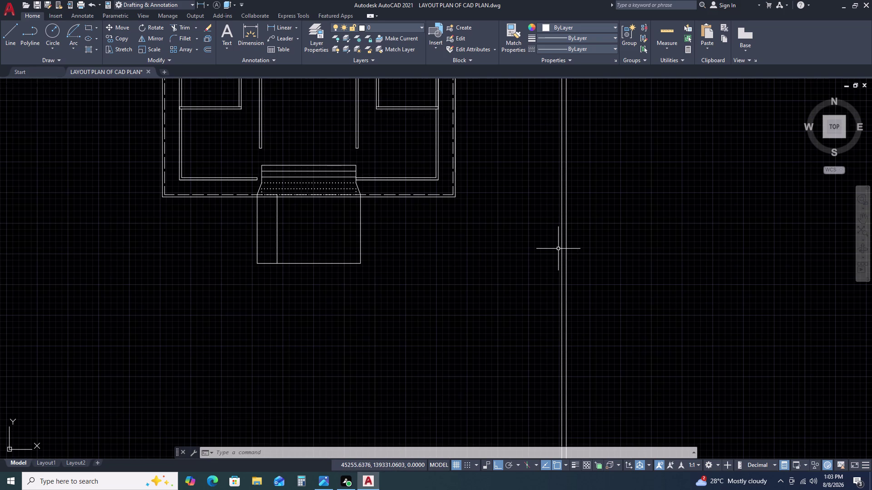
scroll(down, 3)
scroll(down, 3)
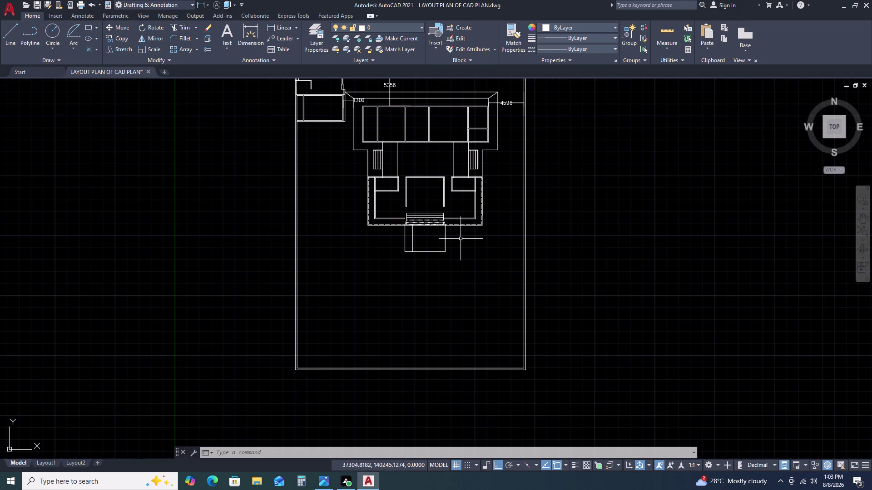
scroll(up, 3)
scroll(up, 3)
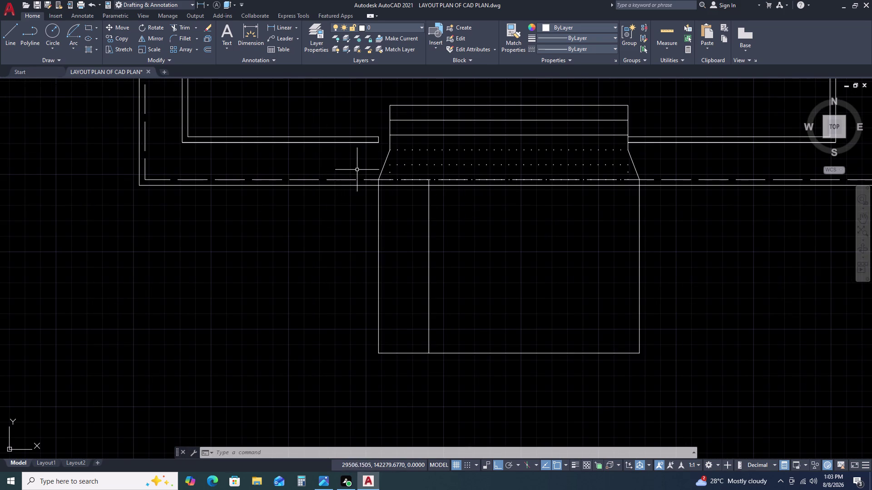
scroll(down, 3)
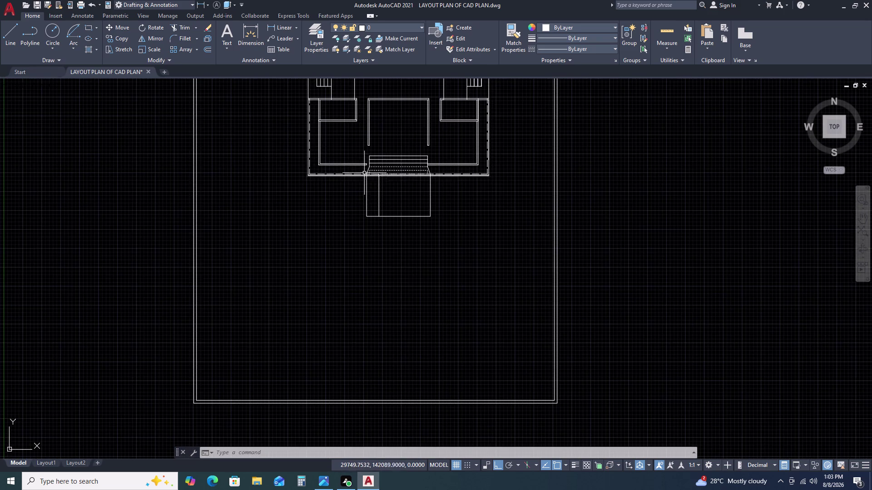
scroll(up, 3)
scroll(down, 3)
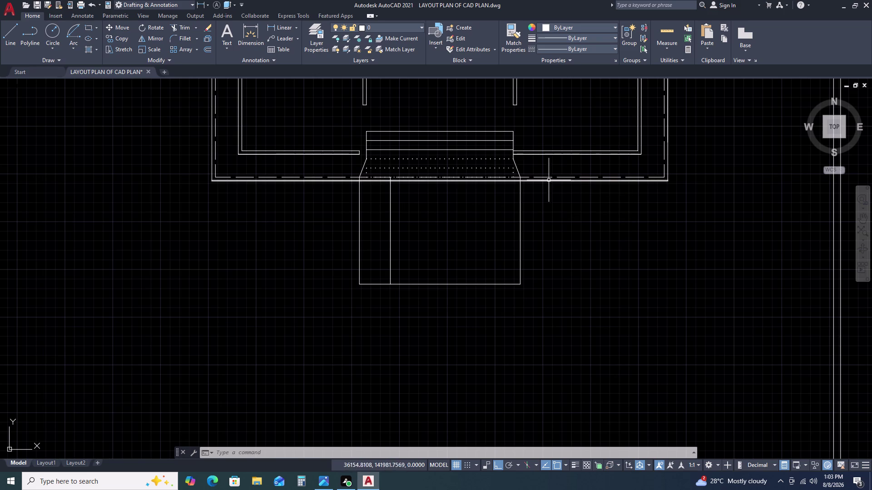
click(544, 154)
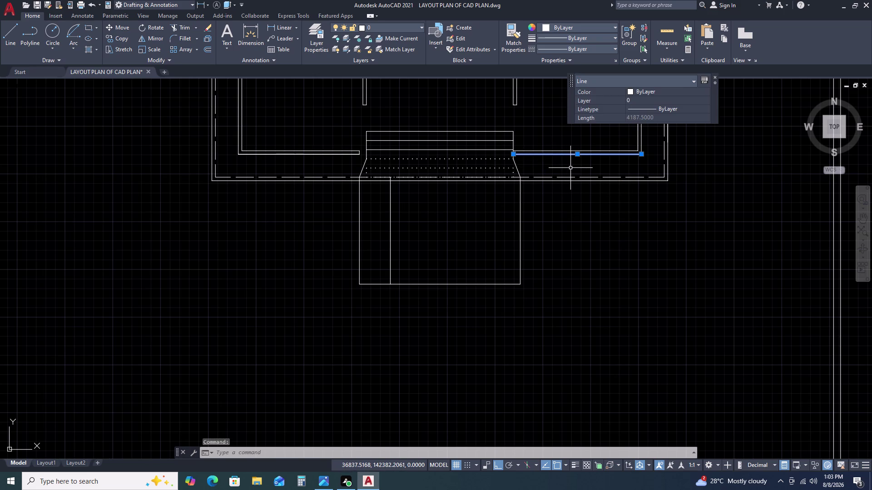